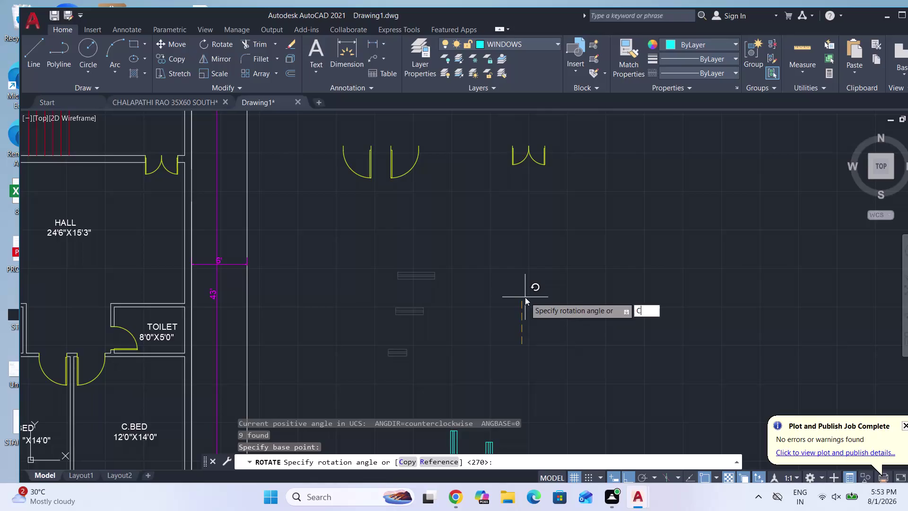
Rotate copies of the cyan window symbols 270° to create vertical versions.
key(Return)
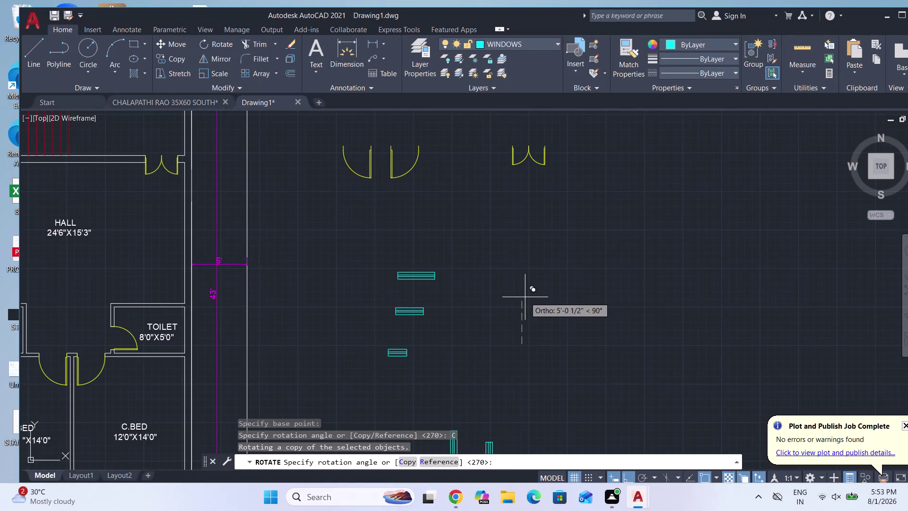
click(525, 297)
scroll(down, 3)
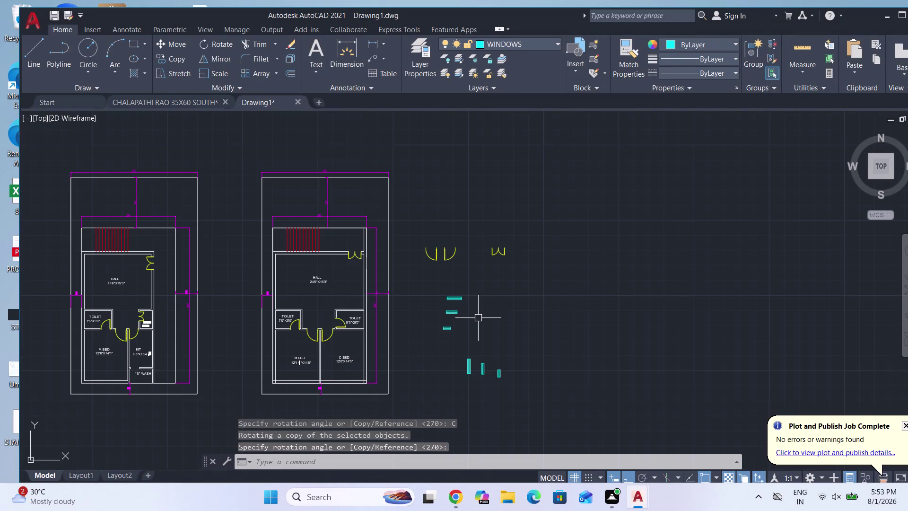
click(513, 400)
click(441, 350)
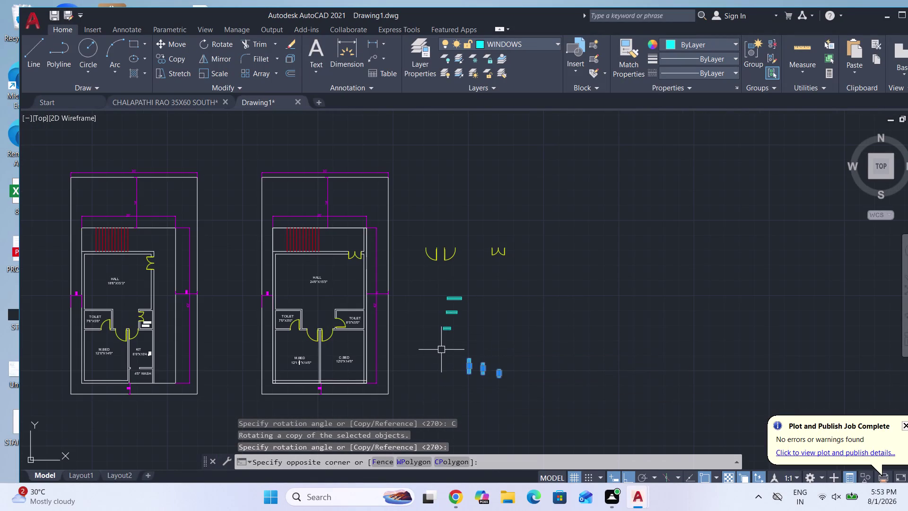
Move the vertical window copies alongside the horizontal originals.
key(m)
key(Return)
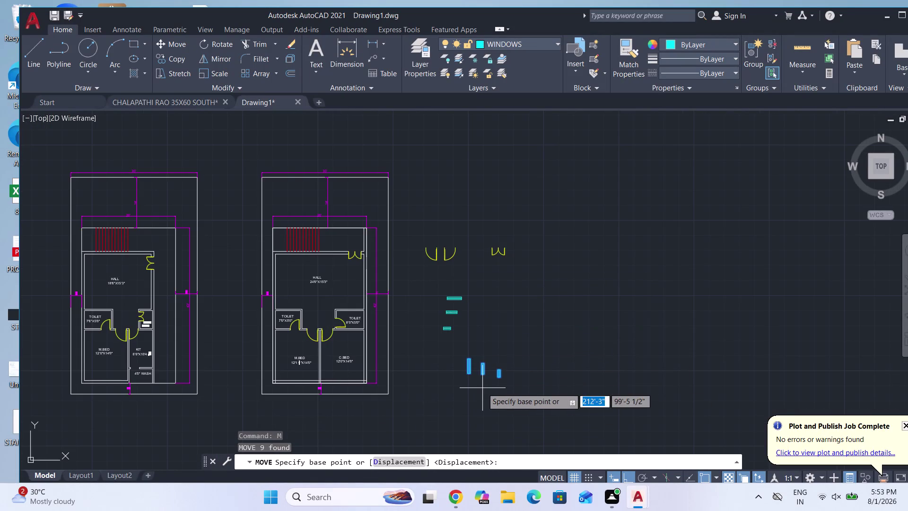
click(481, 388)
click(490, 332)
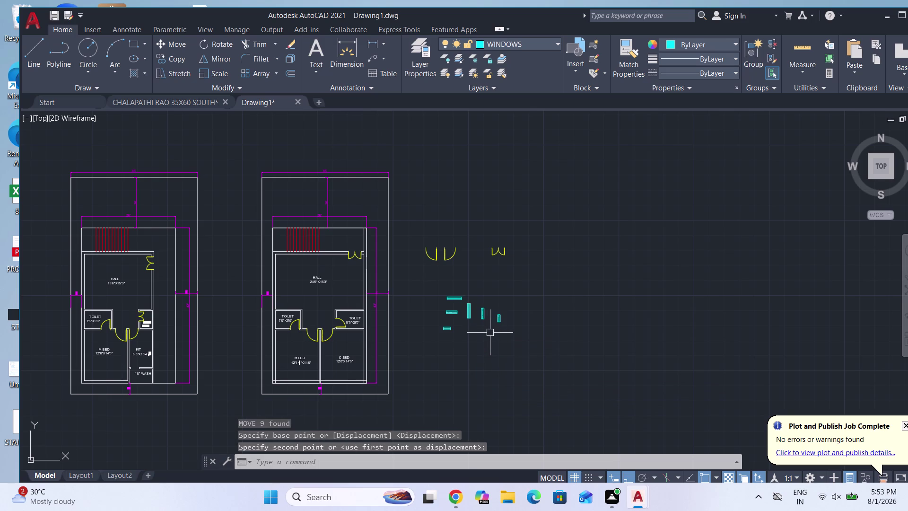
key(Escape)
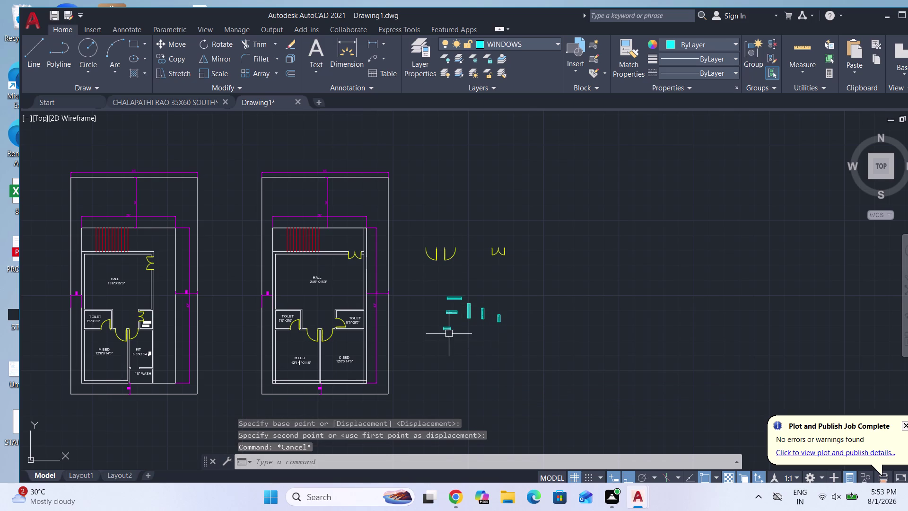
scroll(up, 3)
scroll(up, 3)
scroll(up, 3)
click(492, 341)
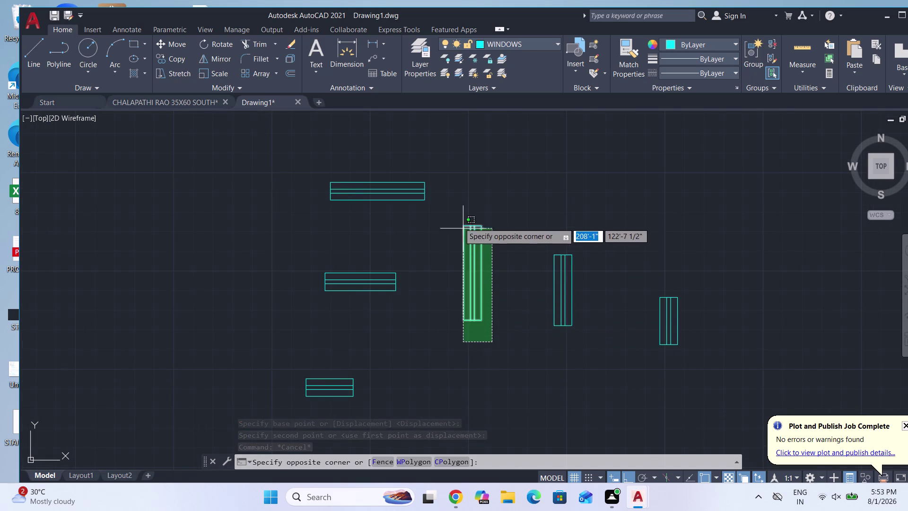
Copy one vertical window symbol with CO onto the hall's right wall endpoint.
click(457, 220)
text(C)
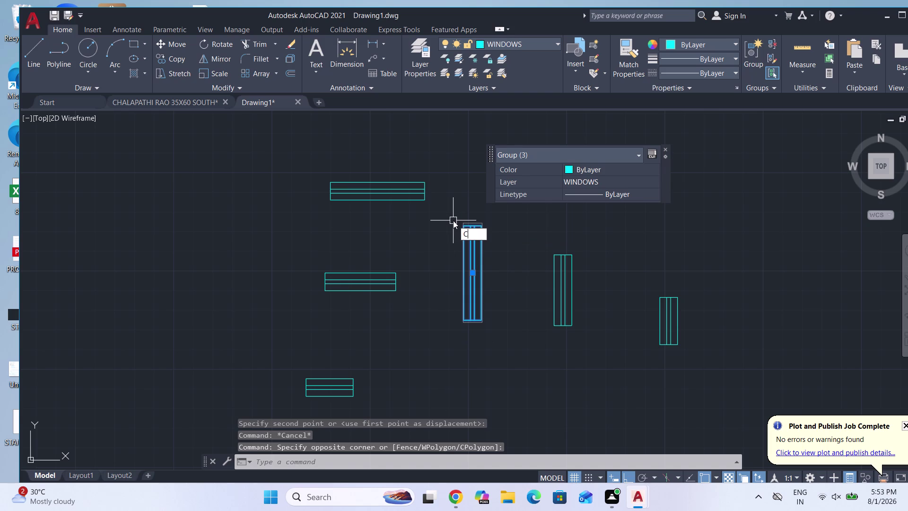
text(O)
key(Return)
scroll(up, 3)
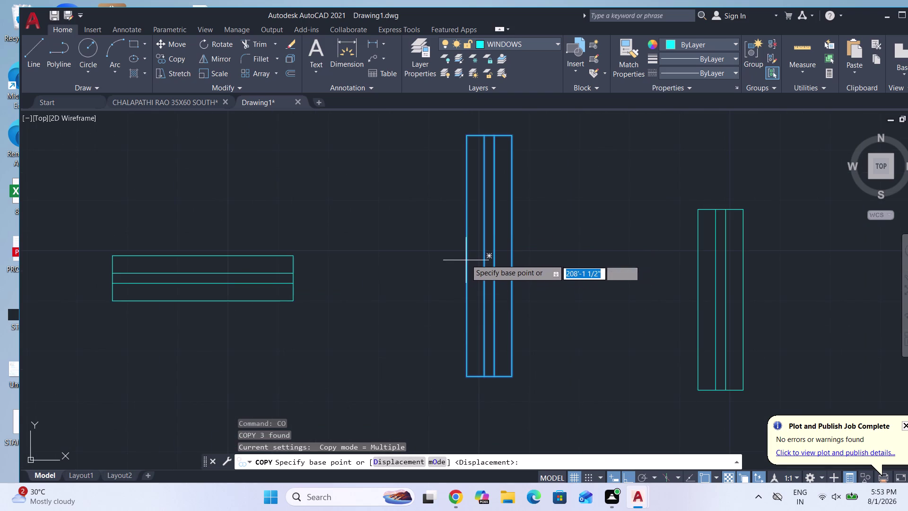
click(467, 255)
scroll(down, 3)
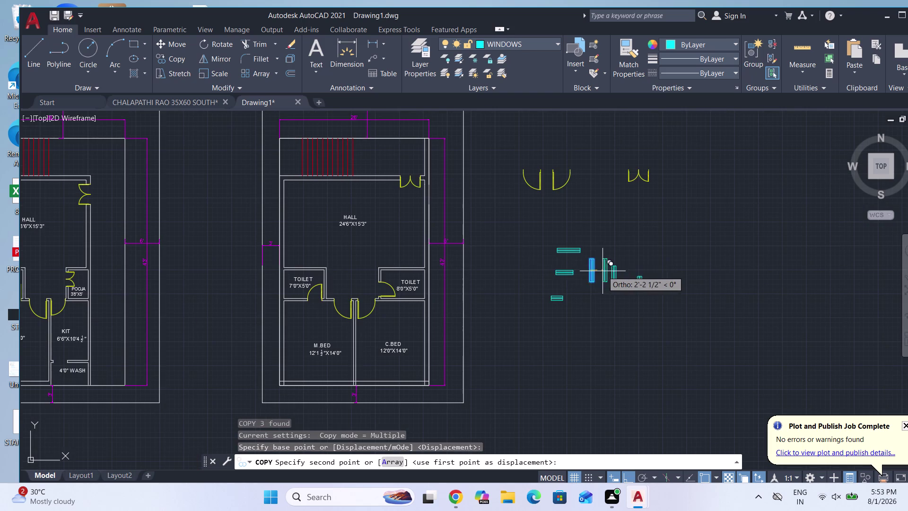
scroll(up, 3)
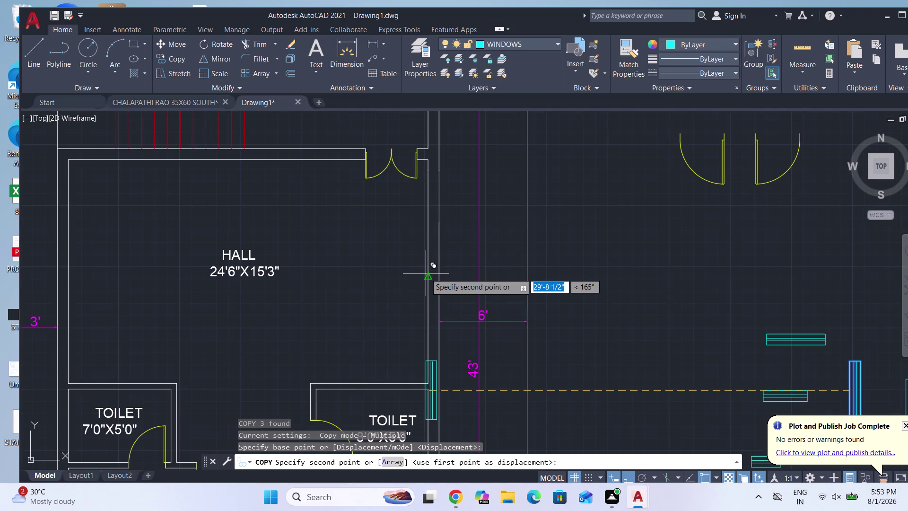
click(426, 273)
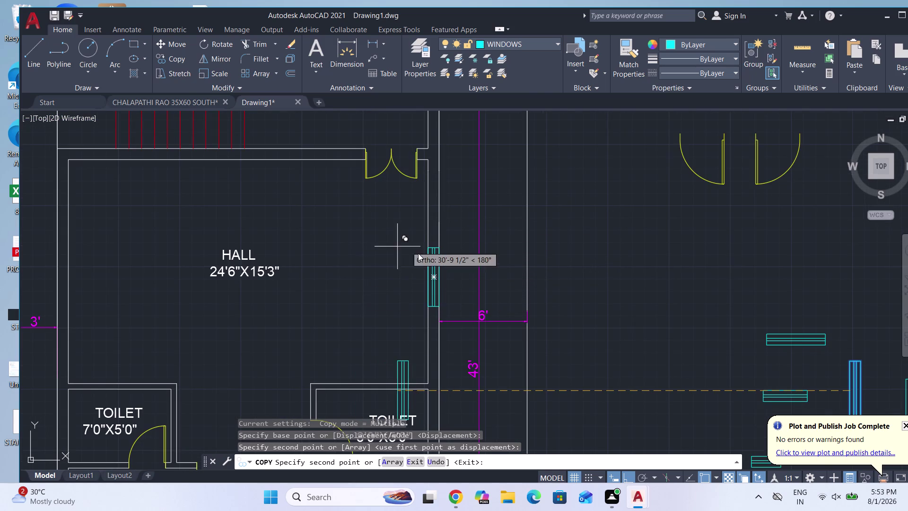
scroll(down, 3)
scroll(down, 3)
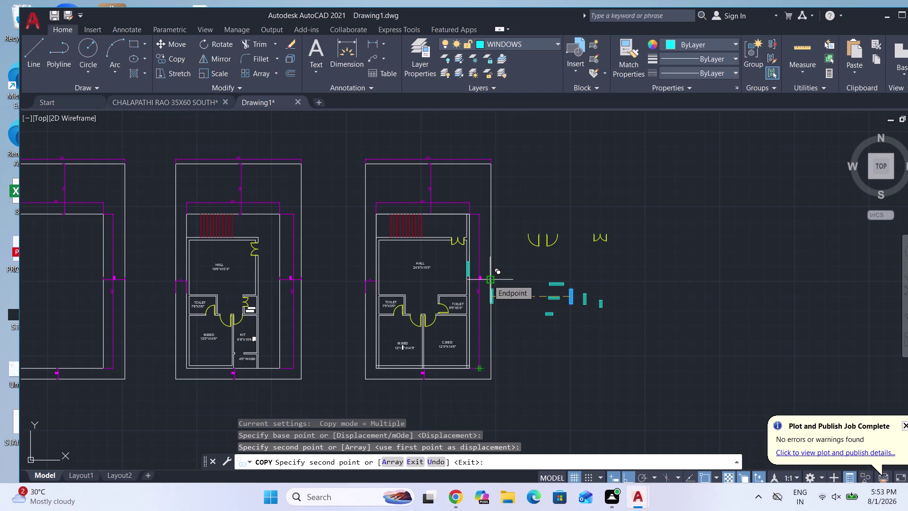
scroll(down, 3)
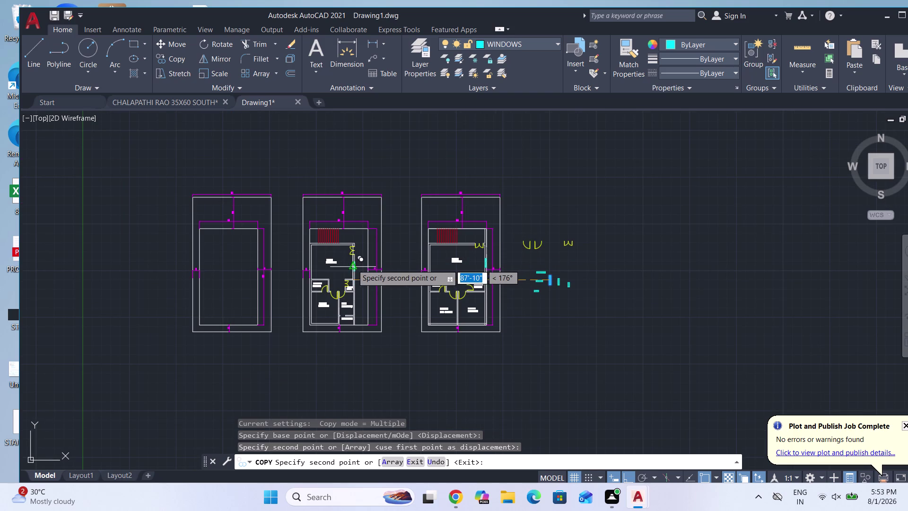
key(Escape)
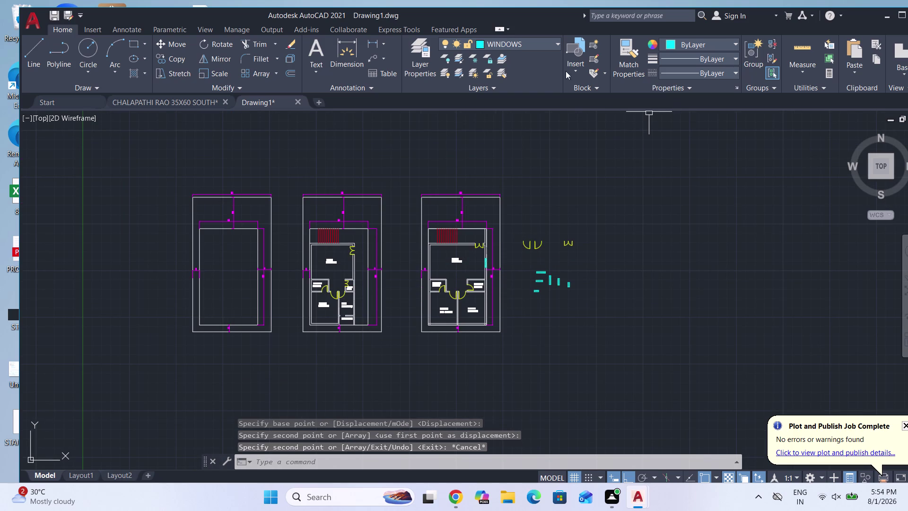
click(426, 60)
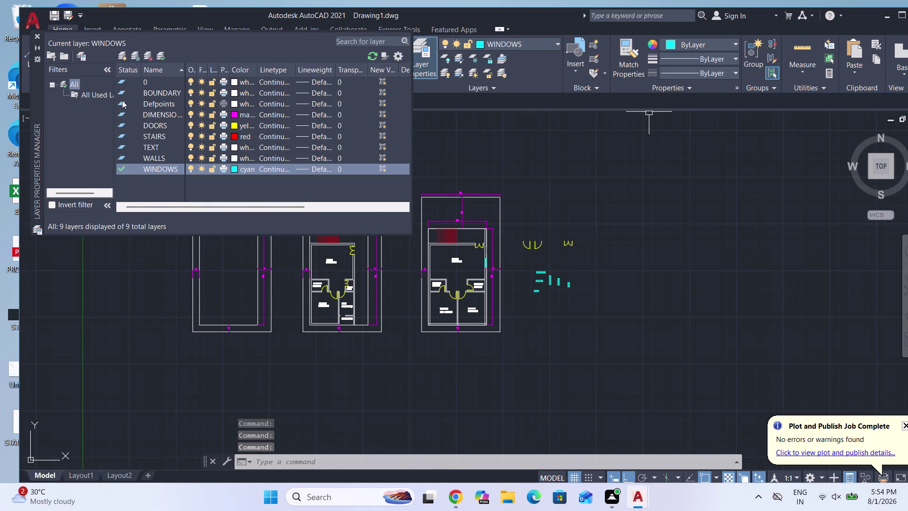
Add a layer named COL, assign it magenta, and dismiss the layer list.
click(120, 58)
text(C)
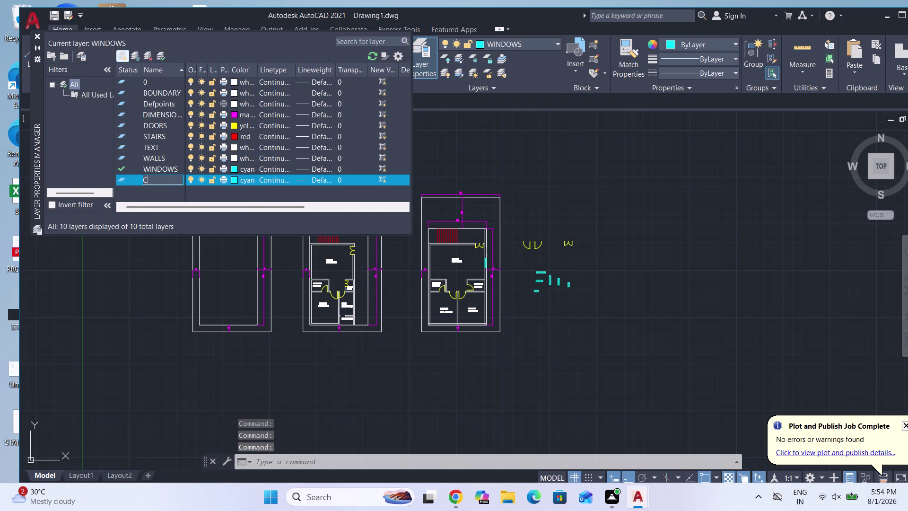
text(OL)
click(234, 182)
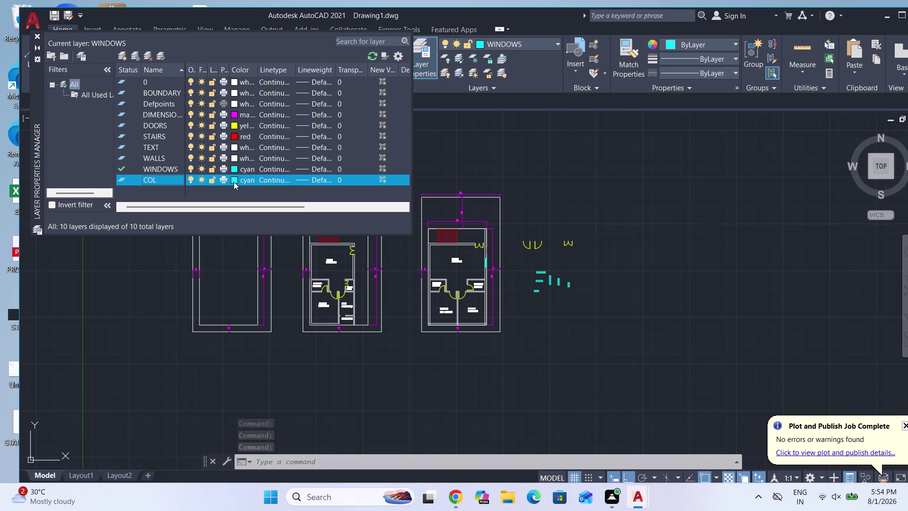
click(233, 181)
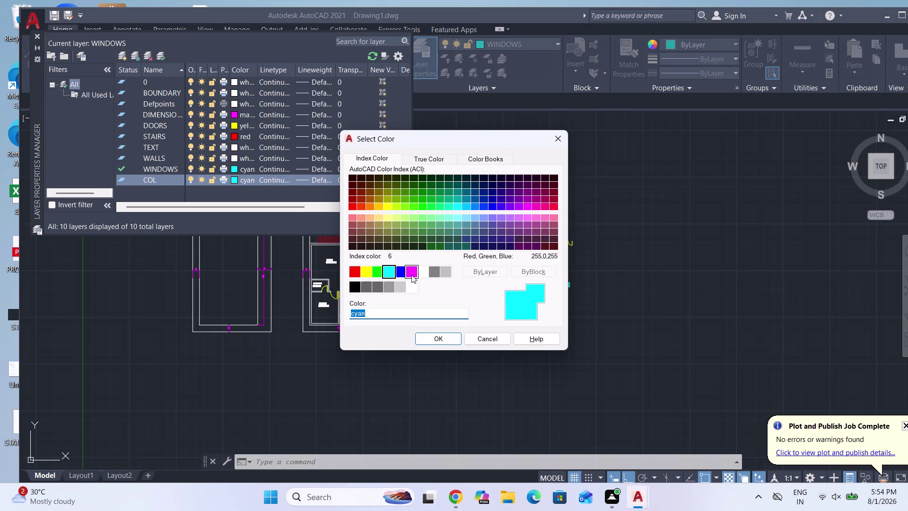
click(412, 275)
click(440, 341)
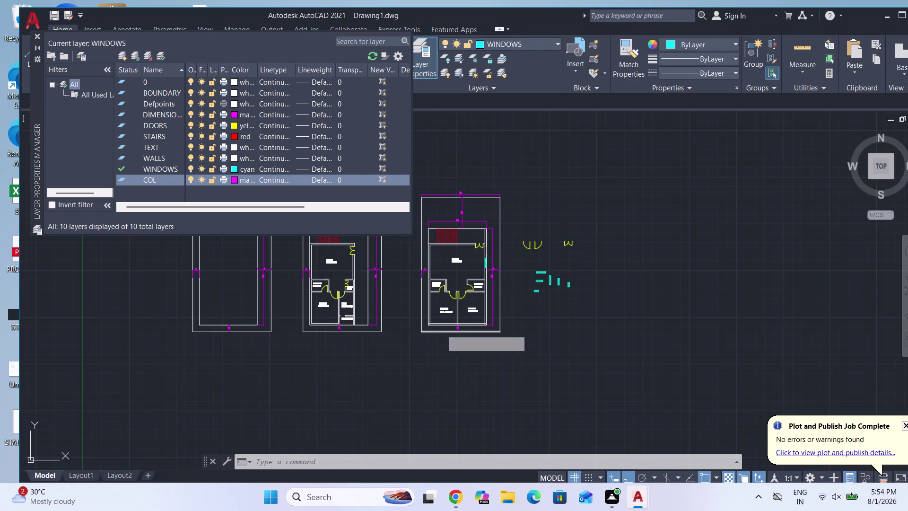
key(Escape)
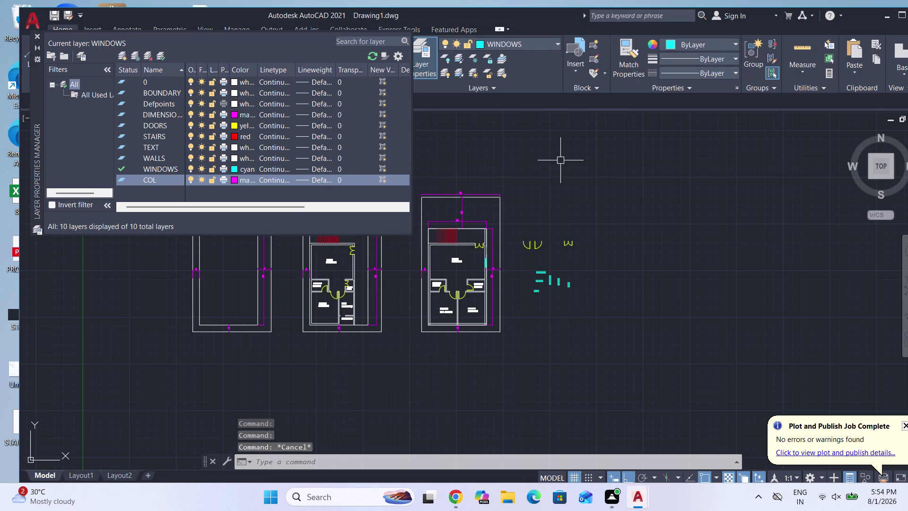
click(550, 161)
key(Escape)
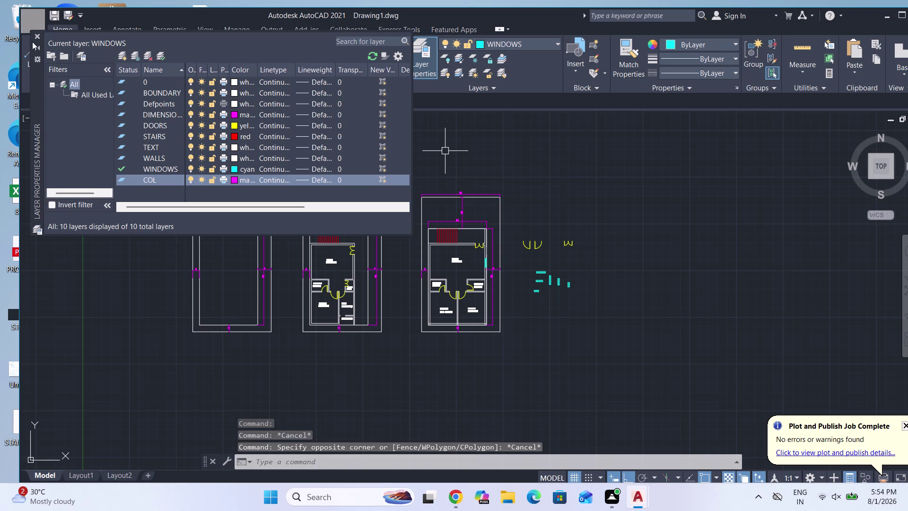
click(36, 38)
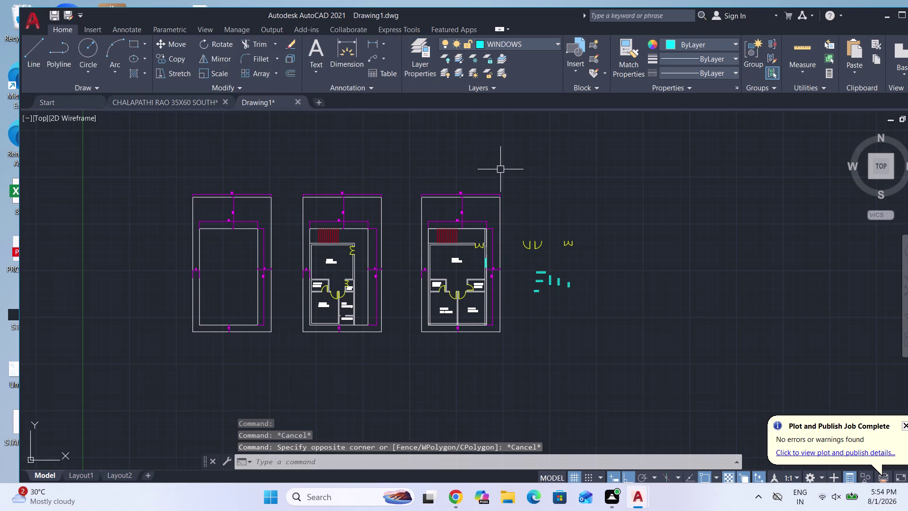
Start a rectangle at its first corner and make COL the current layer.
key(c)
key(Escape)
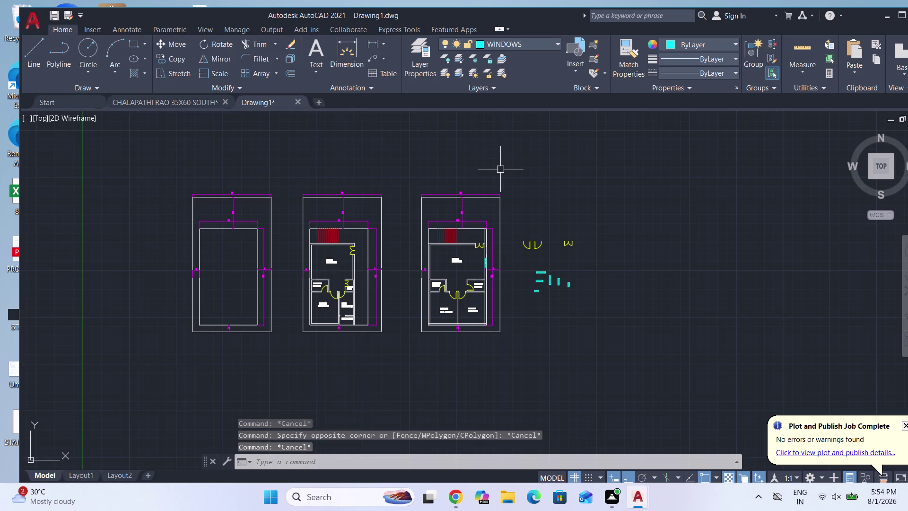
text(REC)
key(Return)
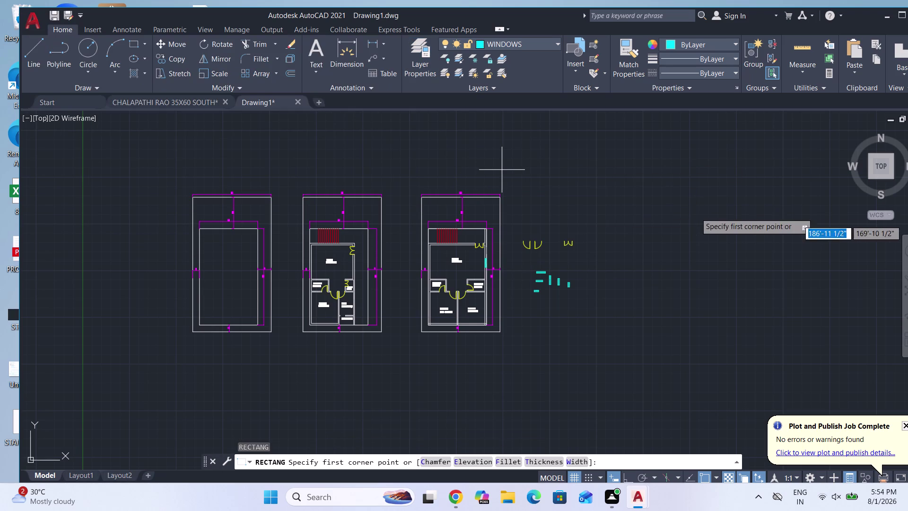
scroll(up, 3)
scroll(up, 3)
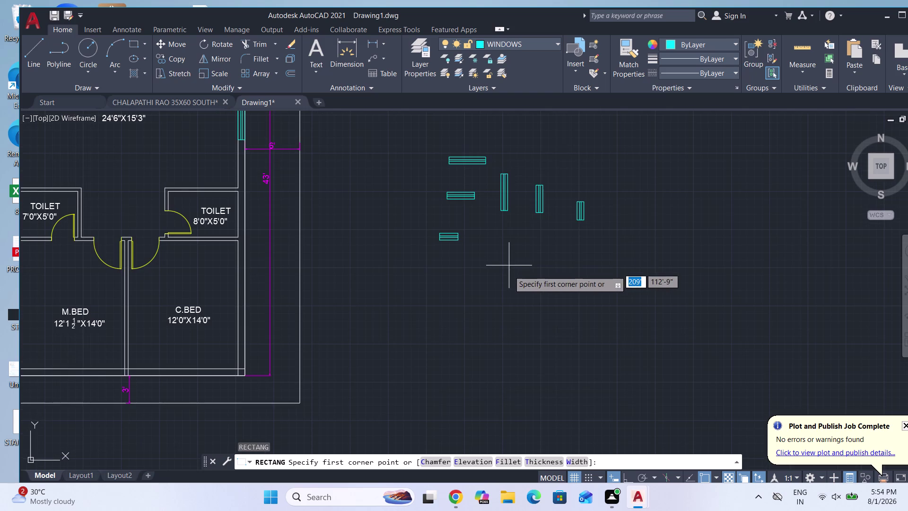
click(508, 270)
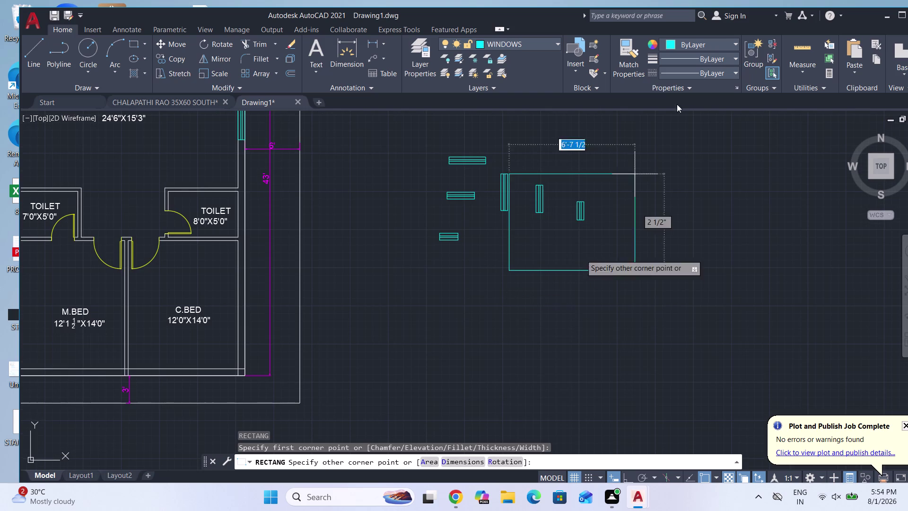
click(515, 45)
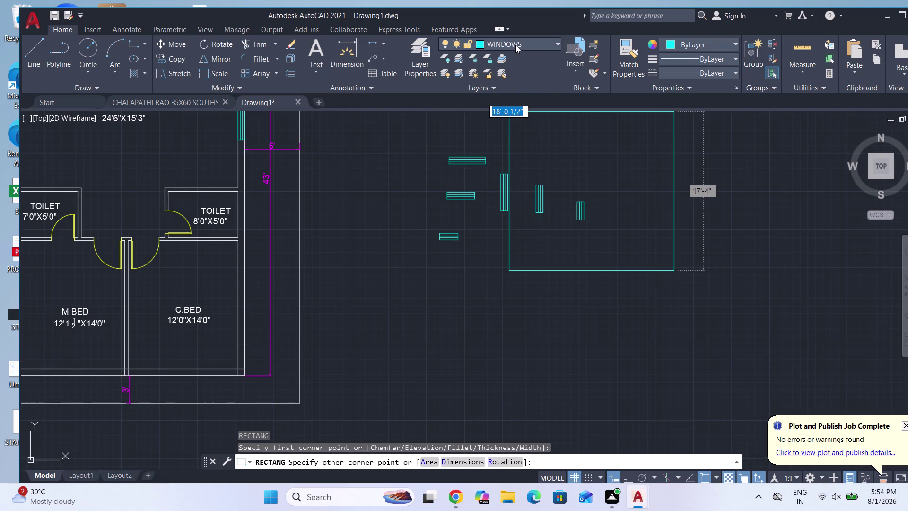
click(498, 88)
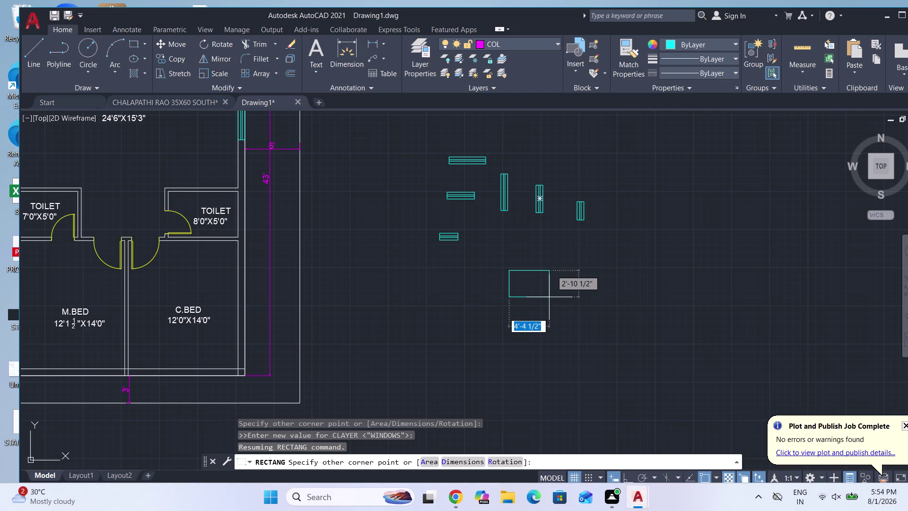
Give the rectangle 18" length and 9" width and place it.
key(d)
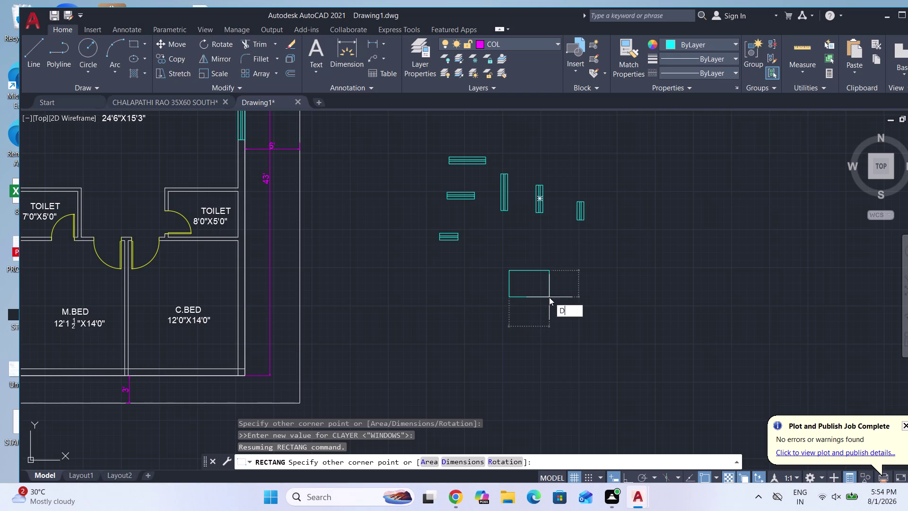
key(Return)
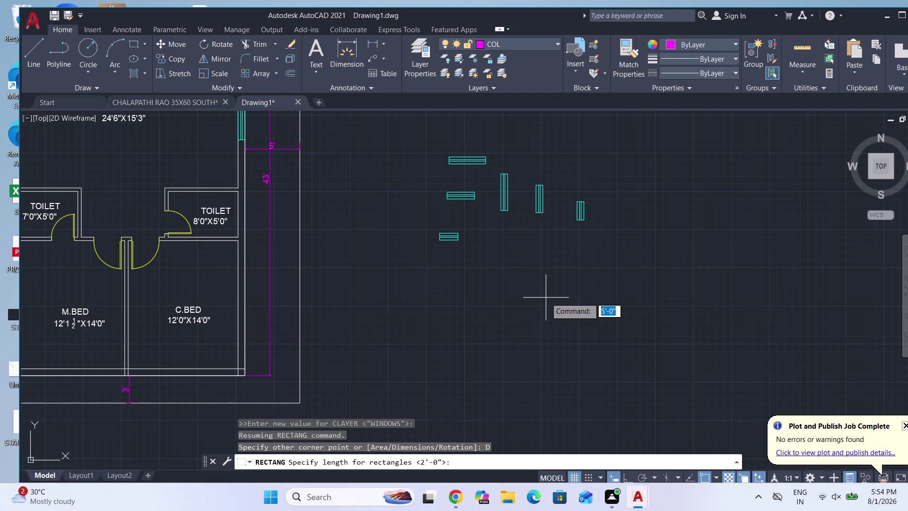
text(18)
text(")
key(Return)
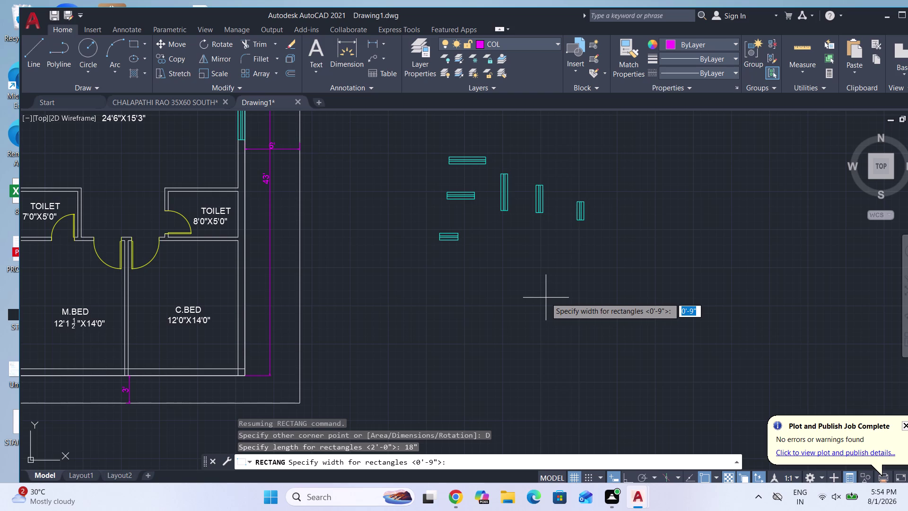
key(9)
key(shift+quotedbl)
key(Return)
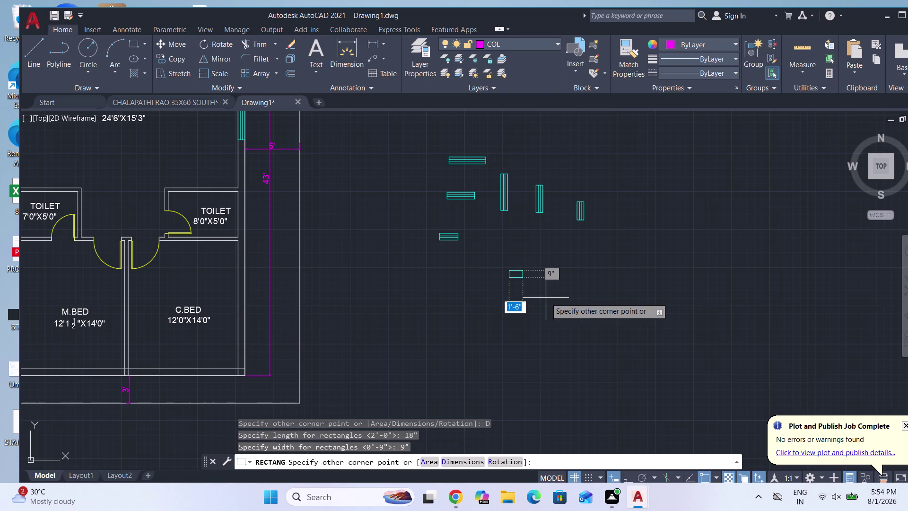
click(550, 309)
Put the new rectangle on the magenta COL layer.
scroll(up, 3)
click(597, 329)
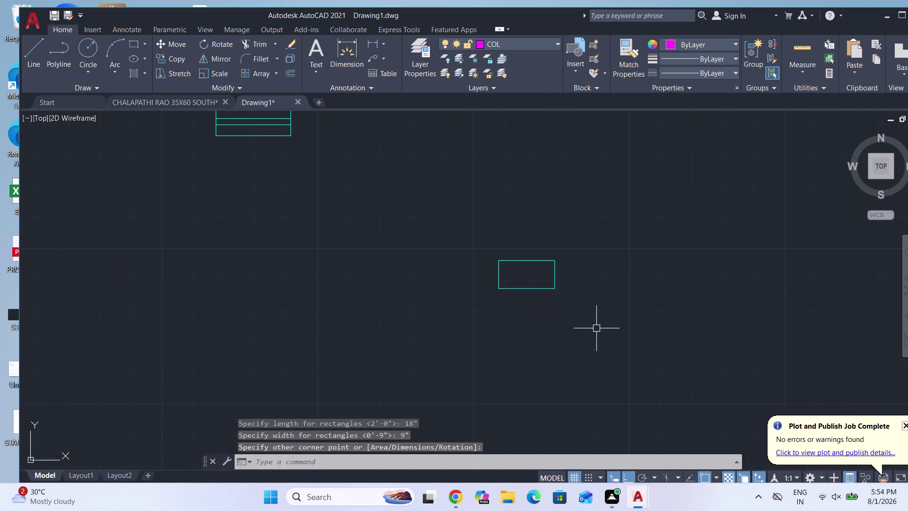
click(474, 246)
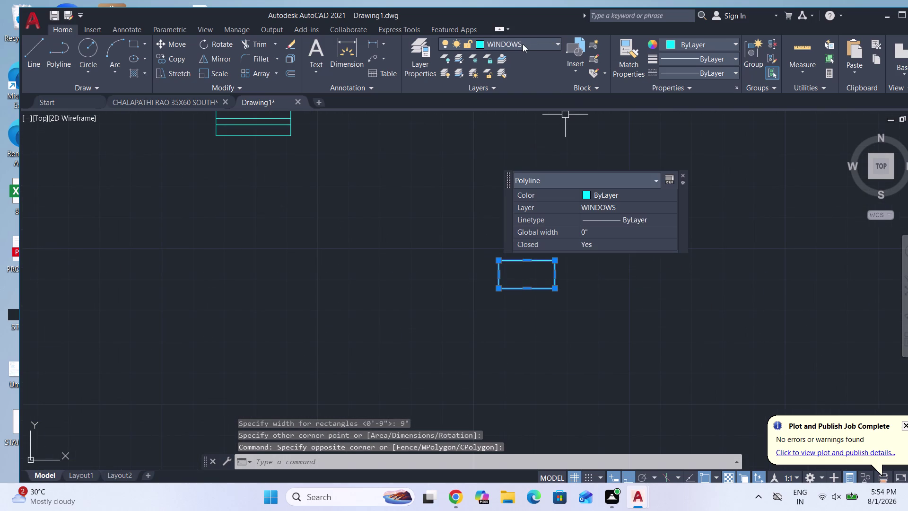
click(523, 44)
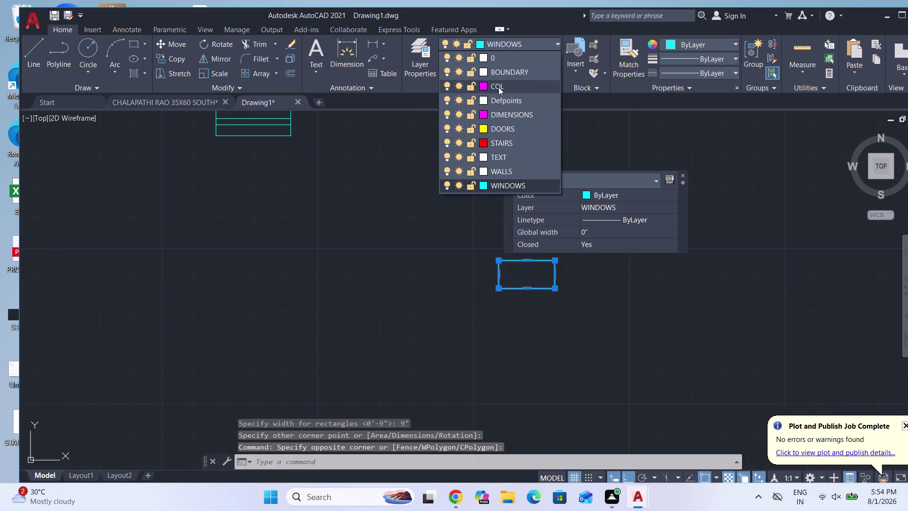
click(498, 87)
key(Escape)
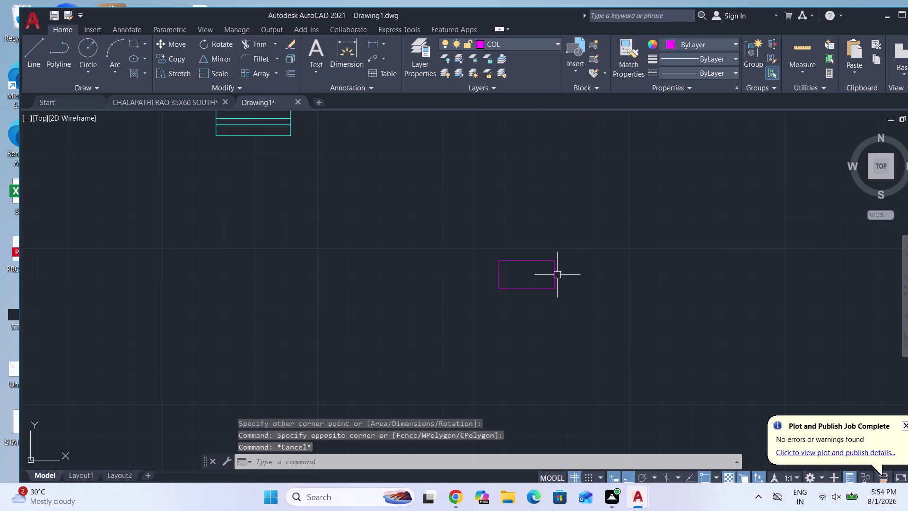
Offset the column rectangle 1" inward.
key(o)
key(Return)
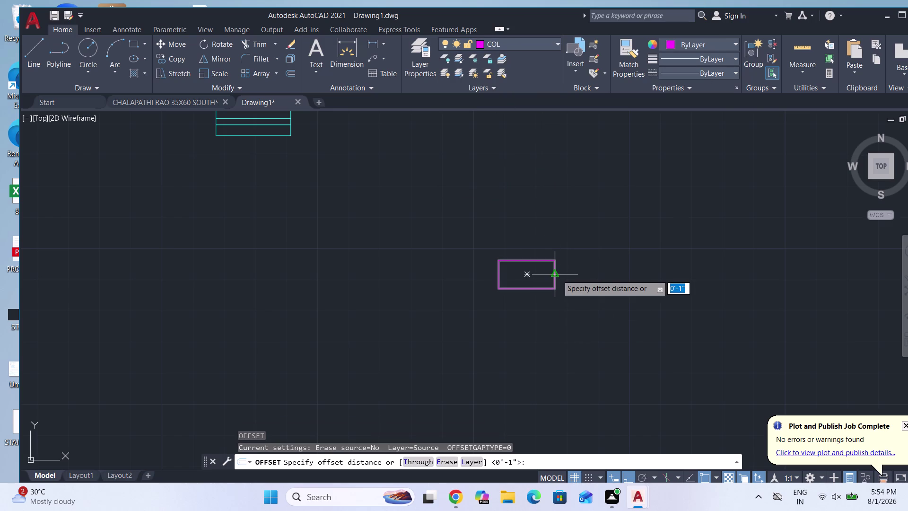
text(1")
key(Return)
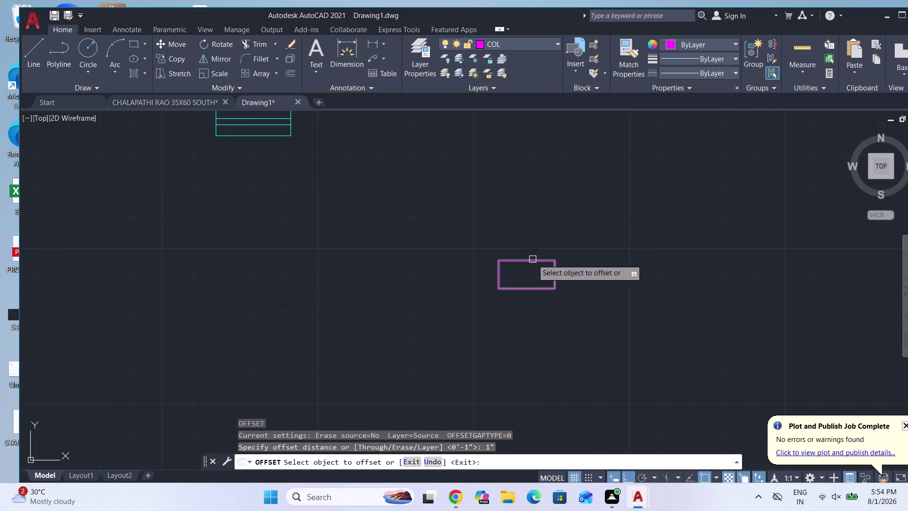
click(532, 260)
click(535, 272)
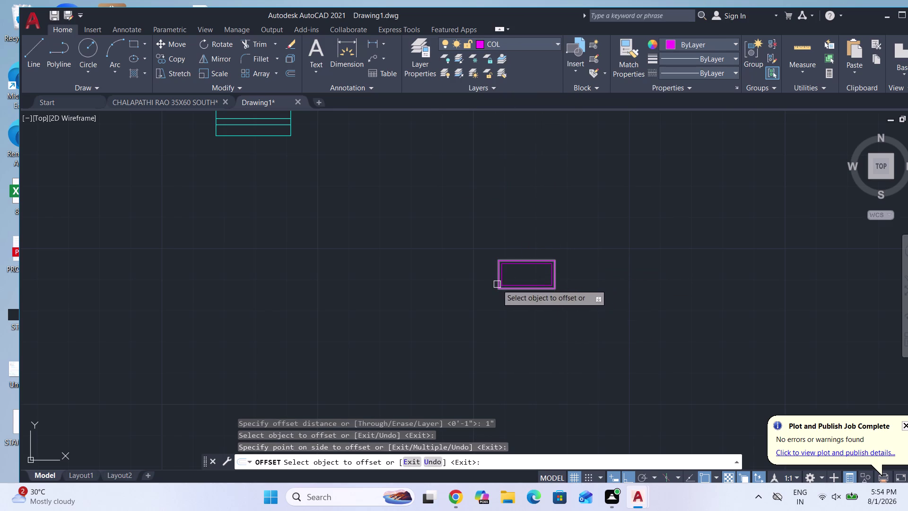
key(Escape)
key(h)
key(Return)
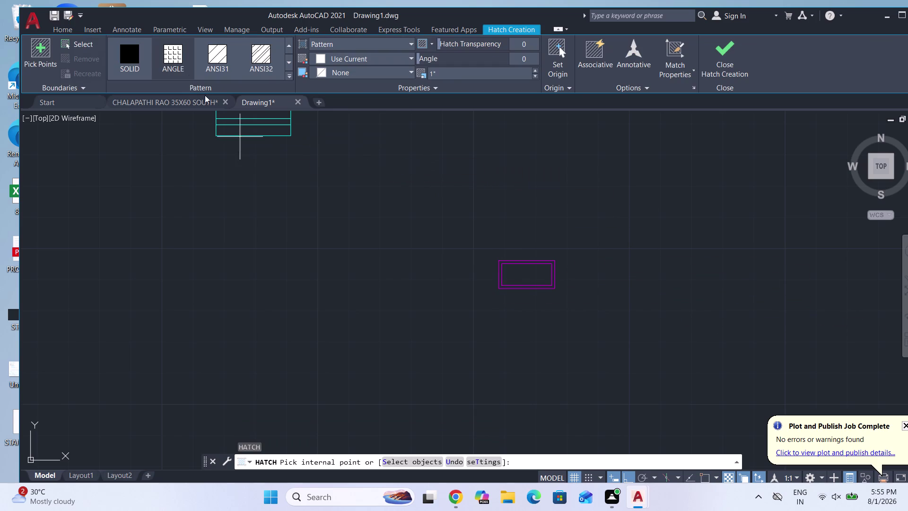
Fill the inner rectangle with a SOLID magenta hatch.
click(136, 61)
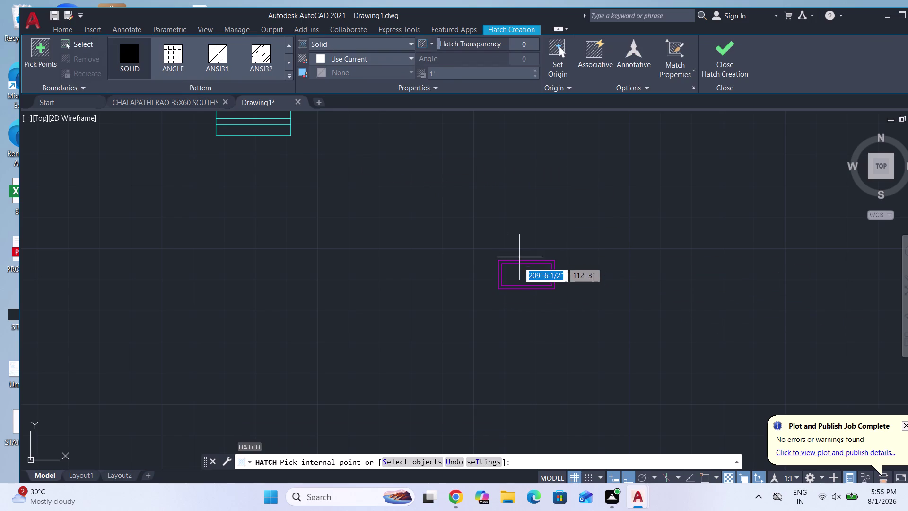
click(523, 274)
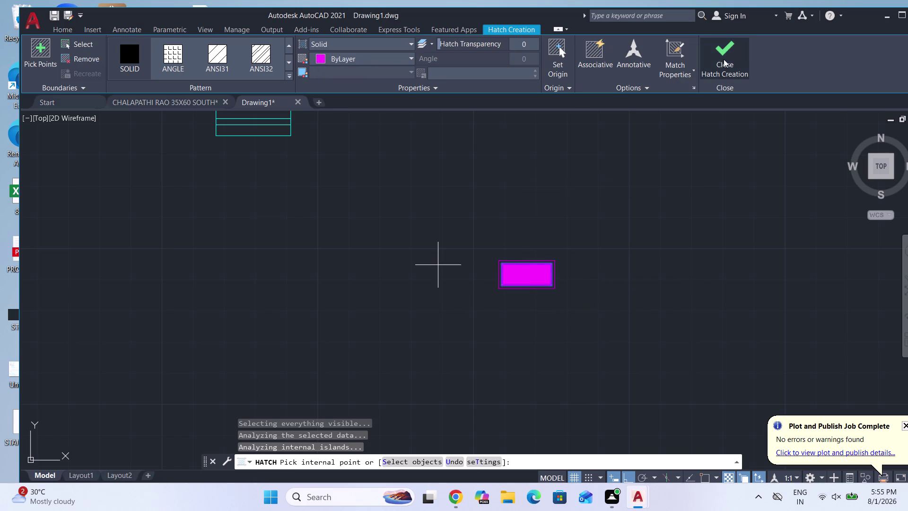
click(724, 61)
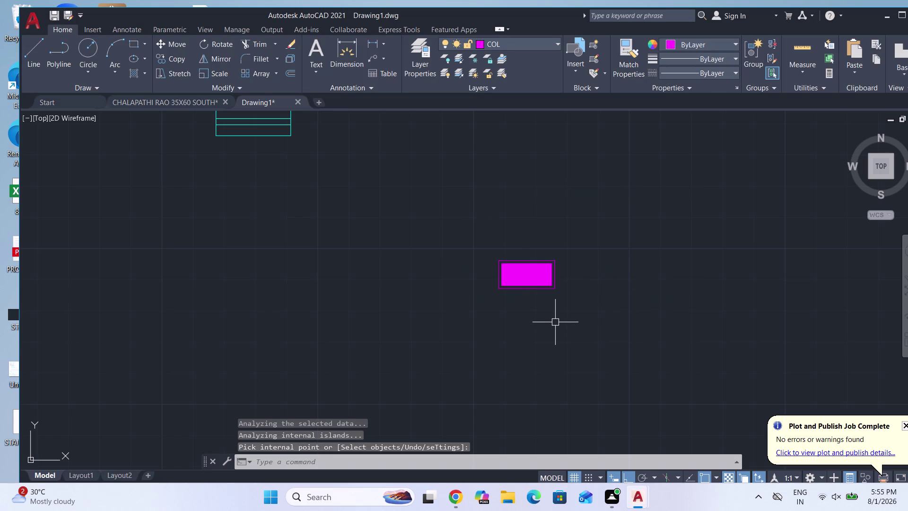
key(Escape)
Group both rectangles and the fill into one column object.
click(580, 331)
click(480, 246)
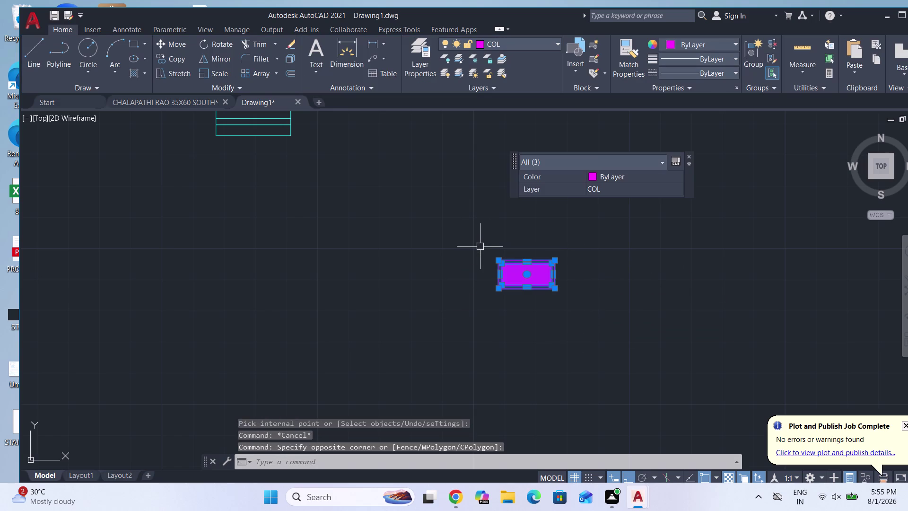
key(g)
key(Return)
key(Escape)
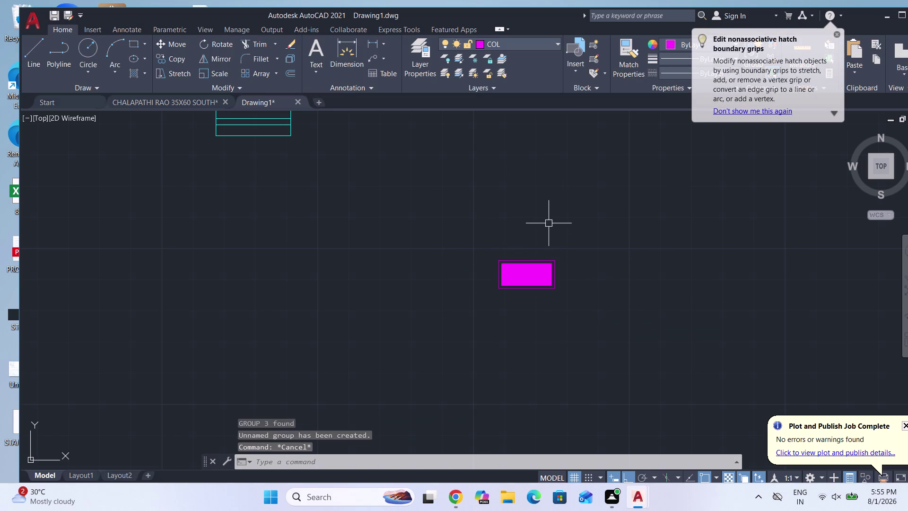
scroll(down, 3)
Rotate a copy of the grouped column 90° to vertical.
click(540, 278)
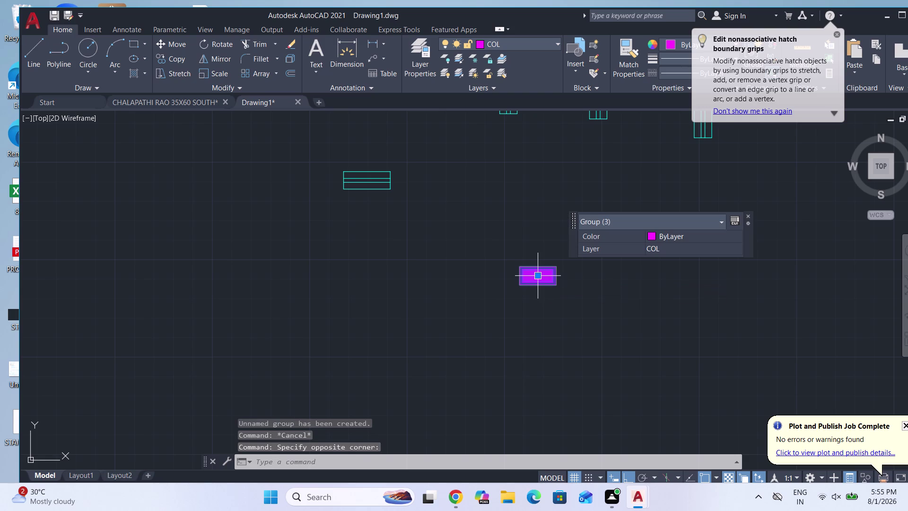
key(r)
key(o)
key(Return)
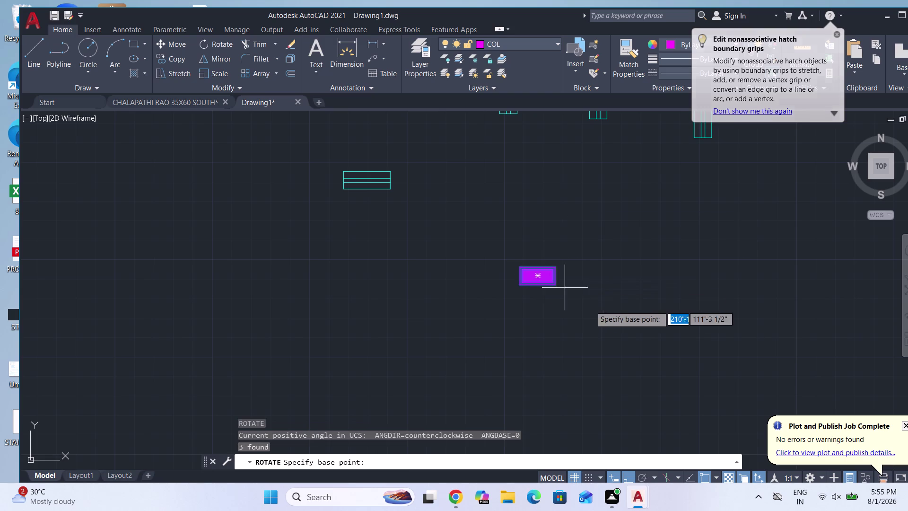
click(604, 316)
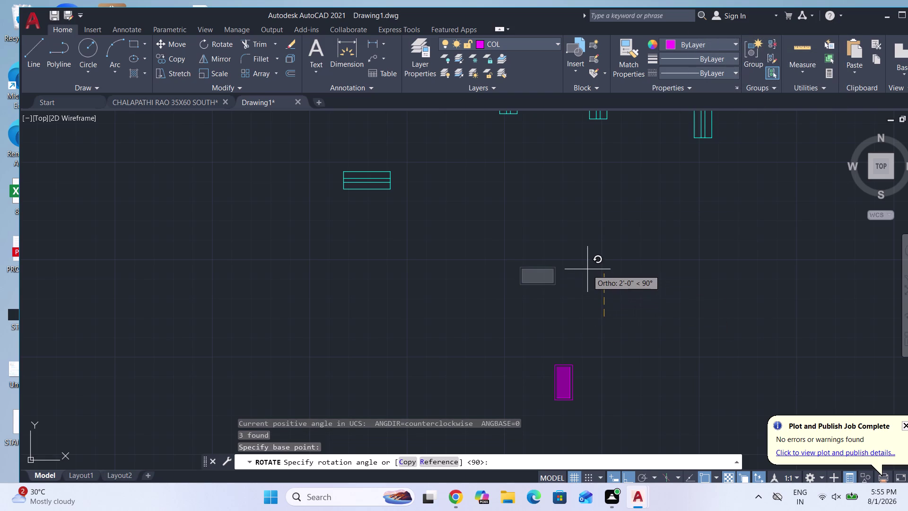
key(c)
key(Return)
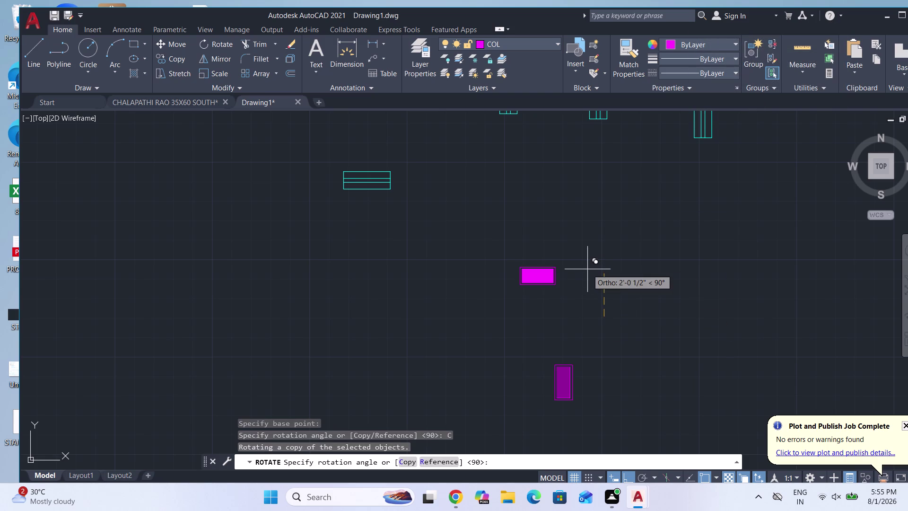
click(587, 269)
Move the vertical column copy beside the horizontal column.
click(581, 412)
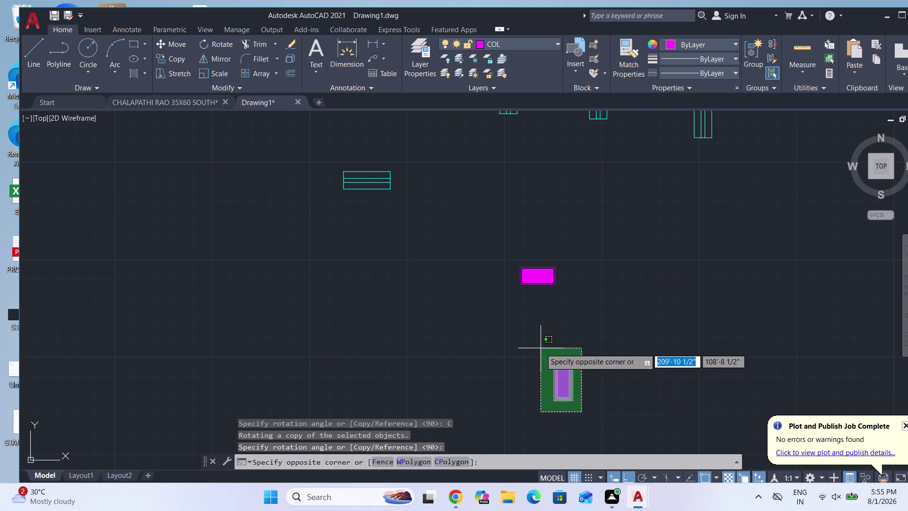
click(541, 348)
key(m)
key(Return)
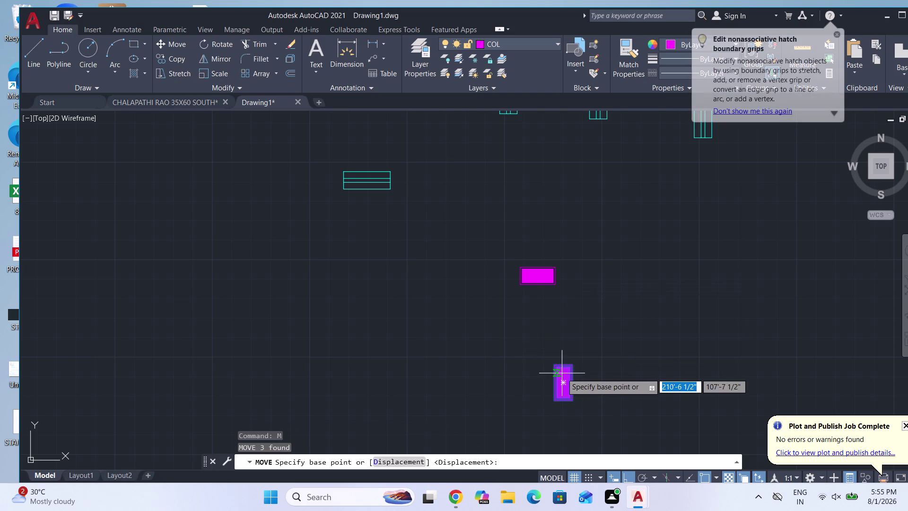
click(561, 375)
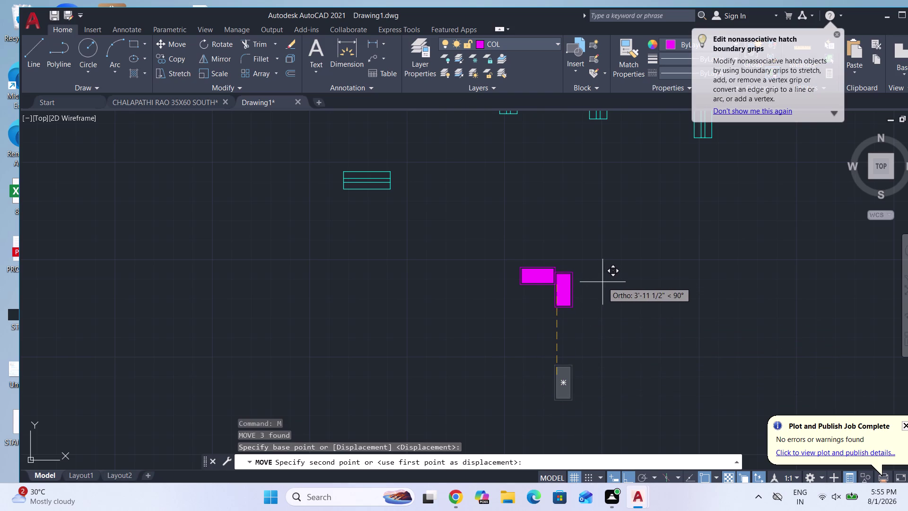
click(625, 474)
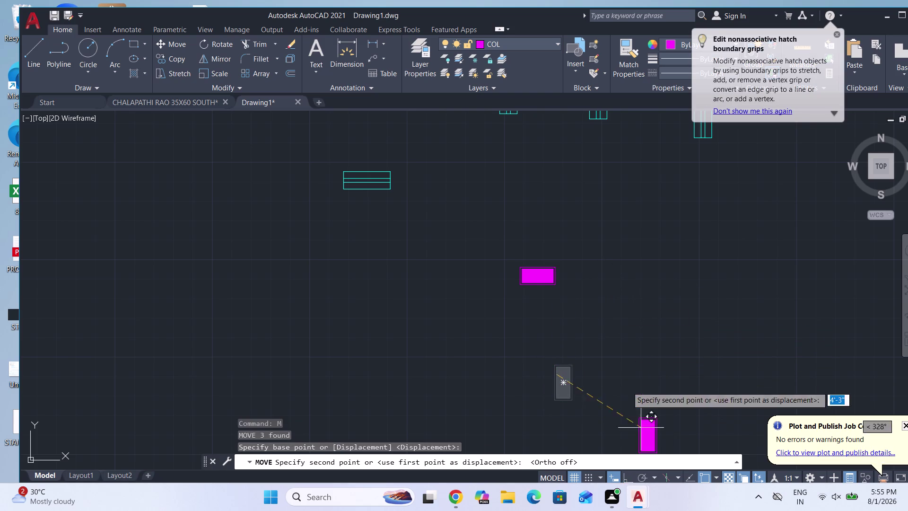
click(582, 264)
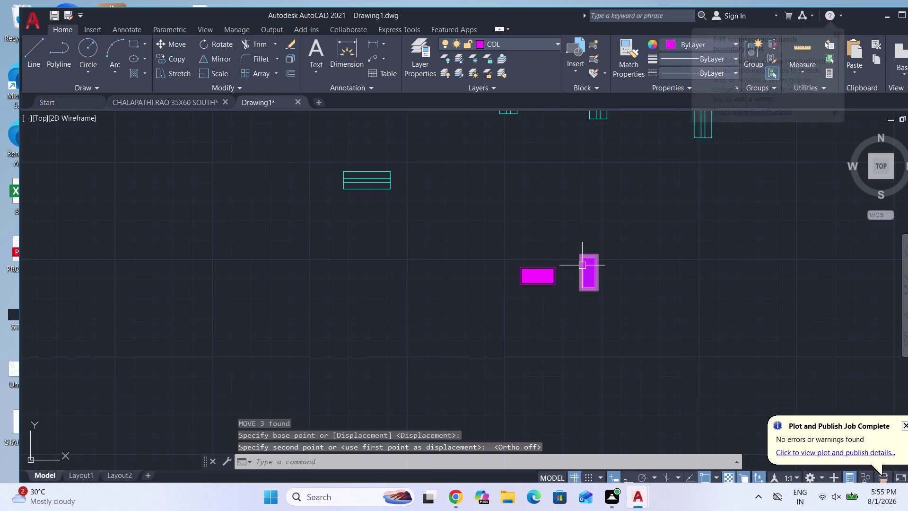
key(Escape)
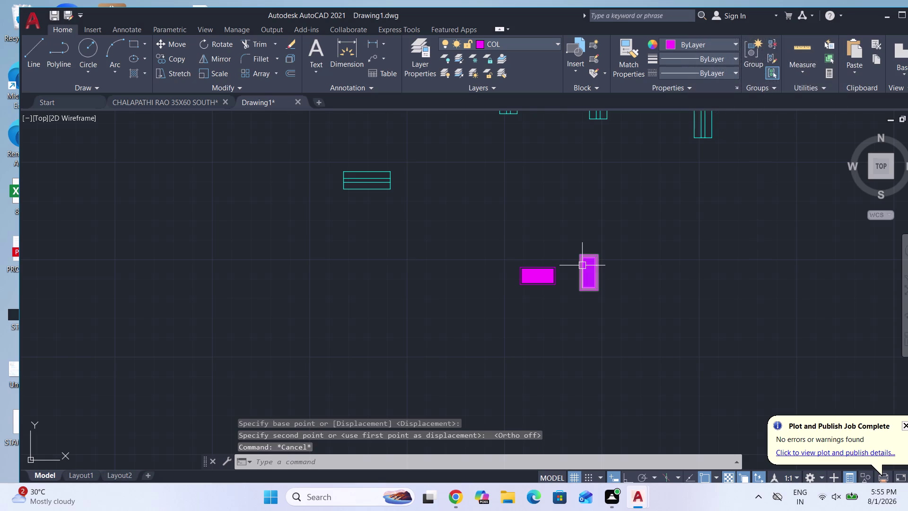
key(Escape)
key(Escape)
scroll(down, 3)
scroll(down, 3)
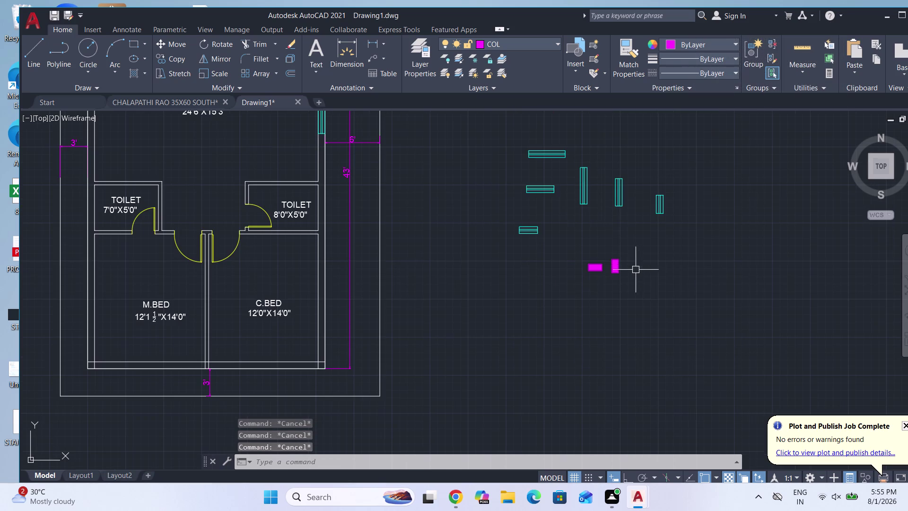
scroll(down, 3)
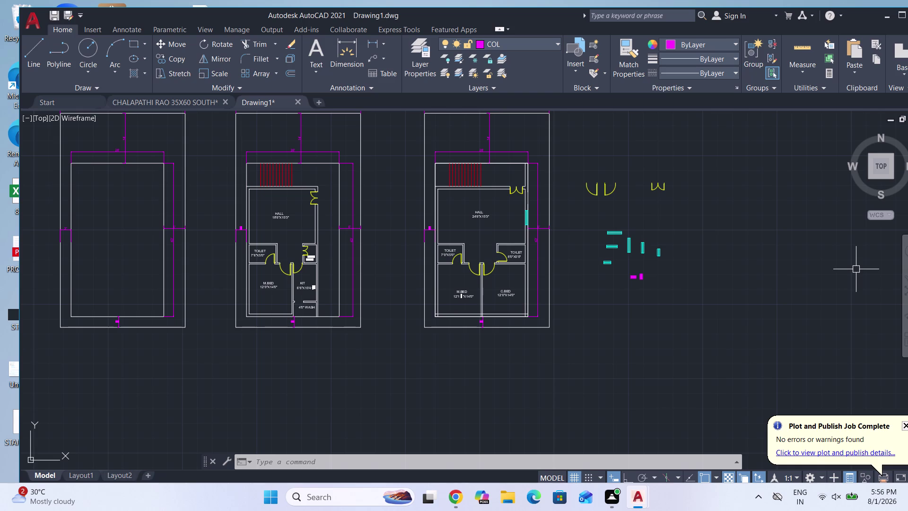
scroll(up, 3)
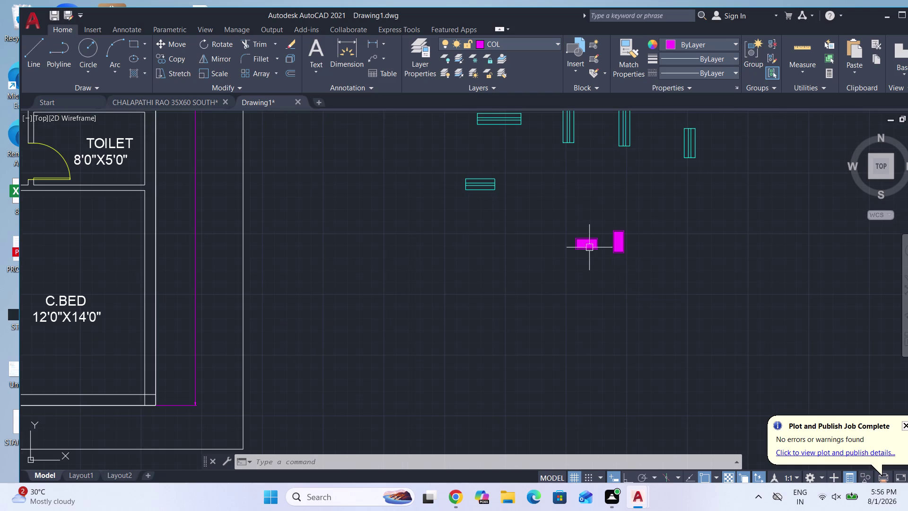
click(591, 248)
Copy the column from its corner base point onto the hall wall corner.
text(CO)
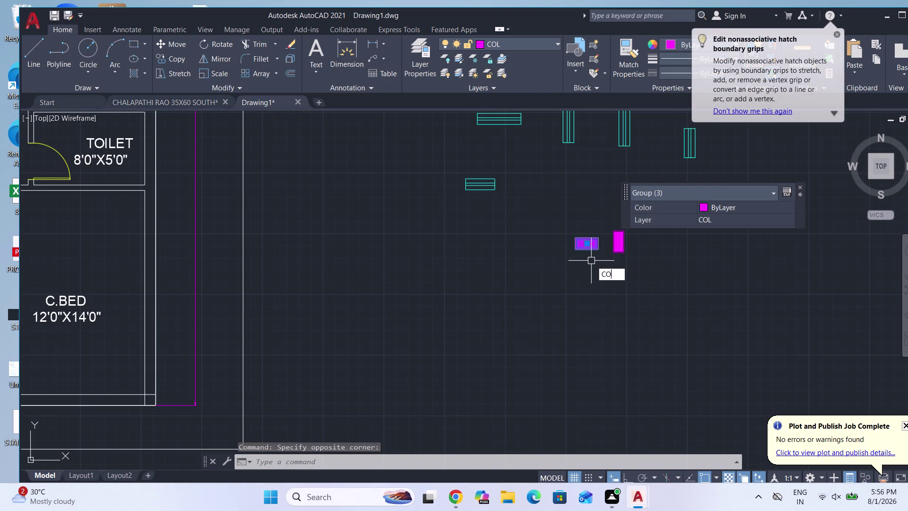
key(Return)
scroll(up, 3)
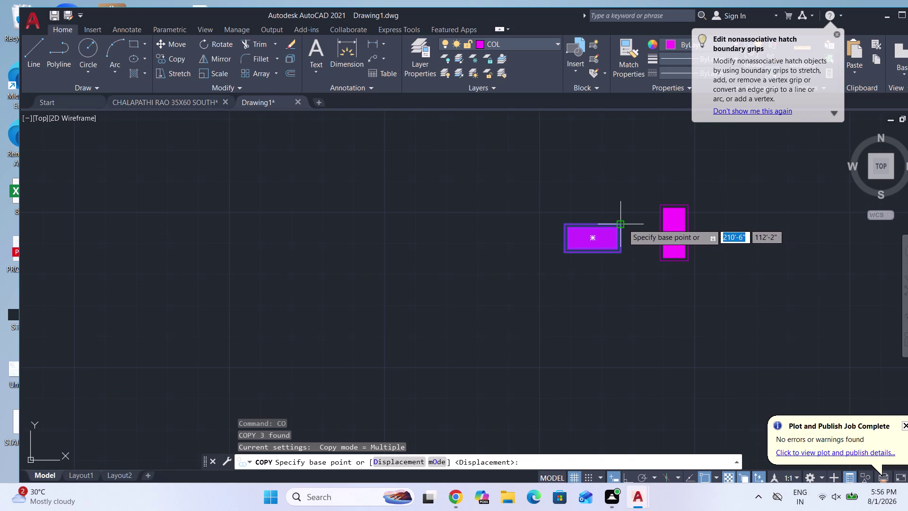
click(621, 224)
scroll(down, 3)
scroll(down, 3)
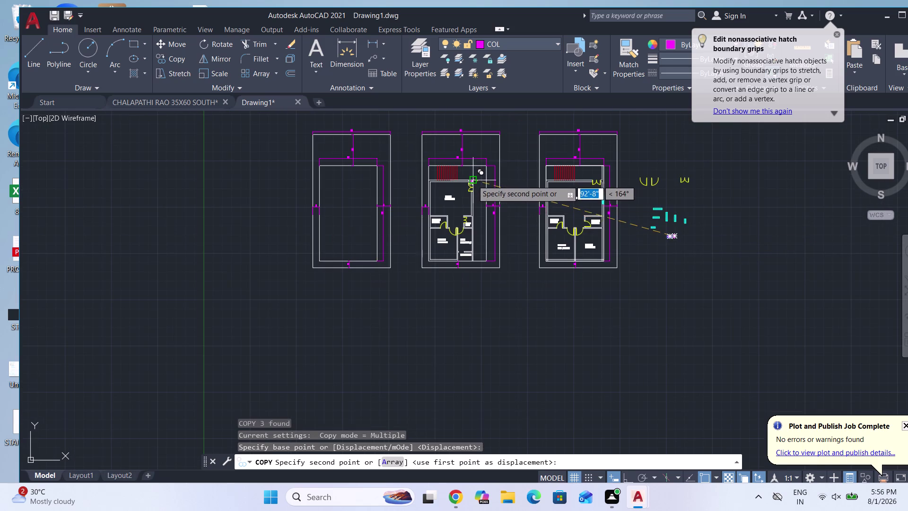
scroll(up, 3)
scroll(down, 3)
scroll(up, 3)
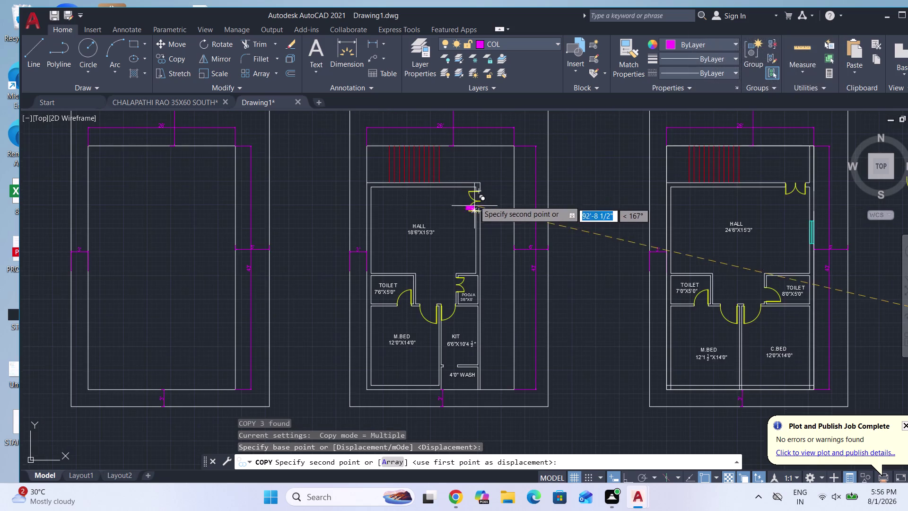
scroll(up, 3)
scroll(up, 3)
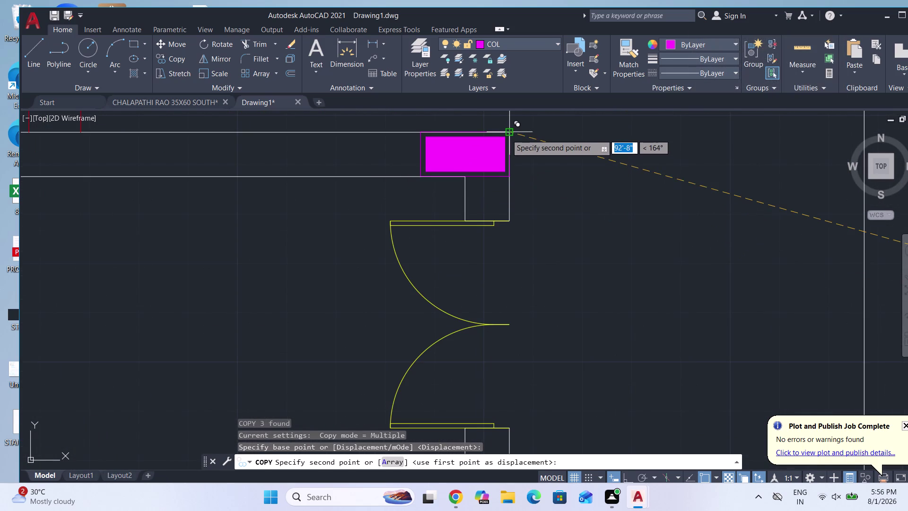
click(506, 134)
Place another column copy at the POOJA room corner.
scroll(down, 3)
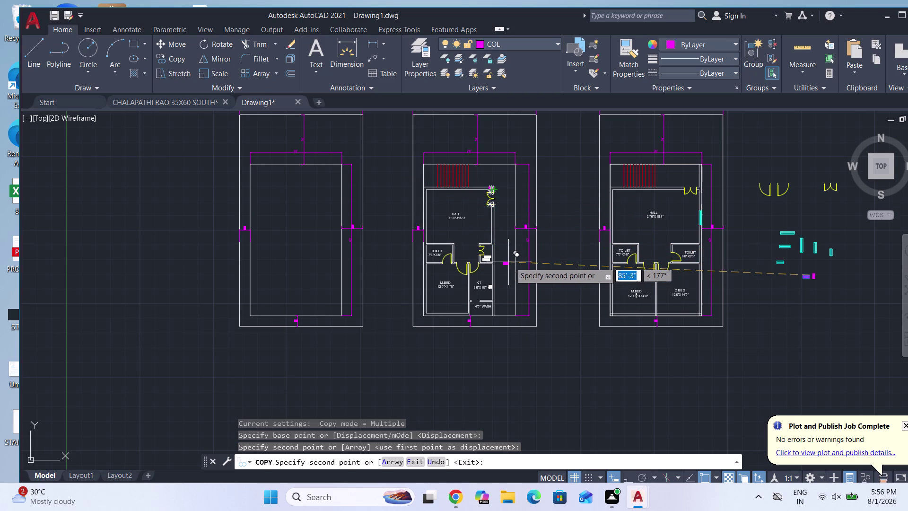
scroll(up, 3)
scroll(up, 3)
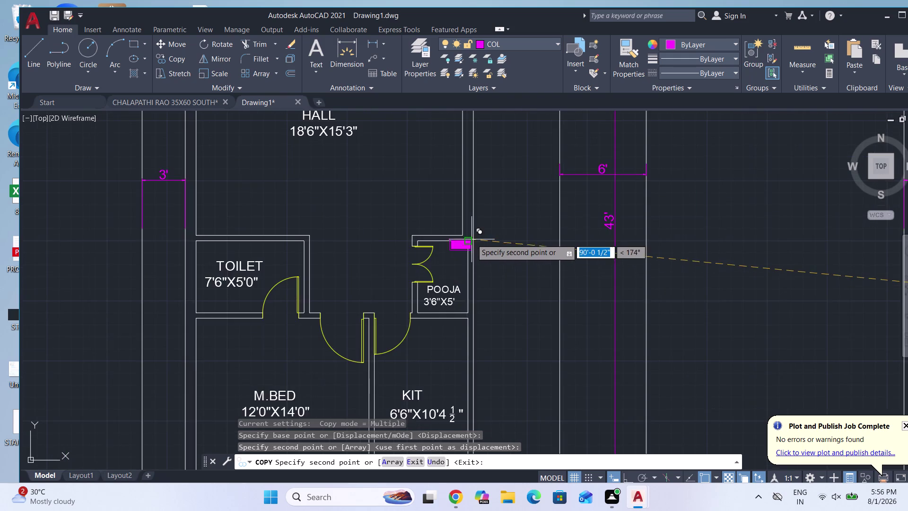
scroll(up, 3)
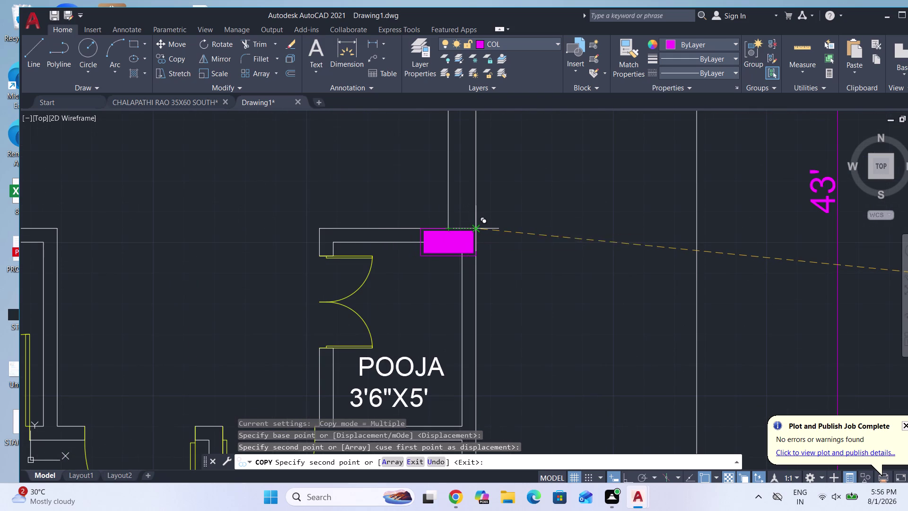
click(475, 227)
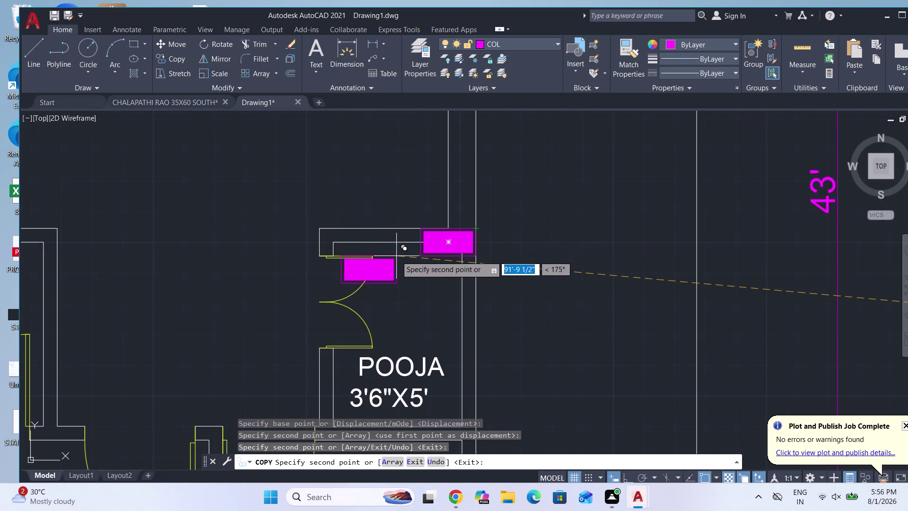
scroll(down, 3)
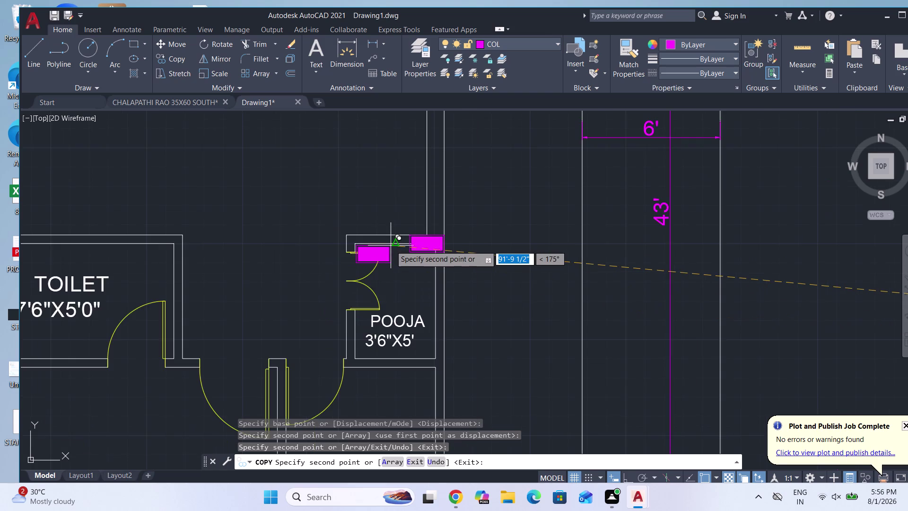
scroll(down, 3)
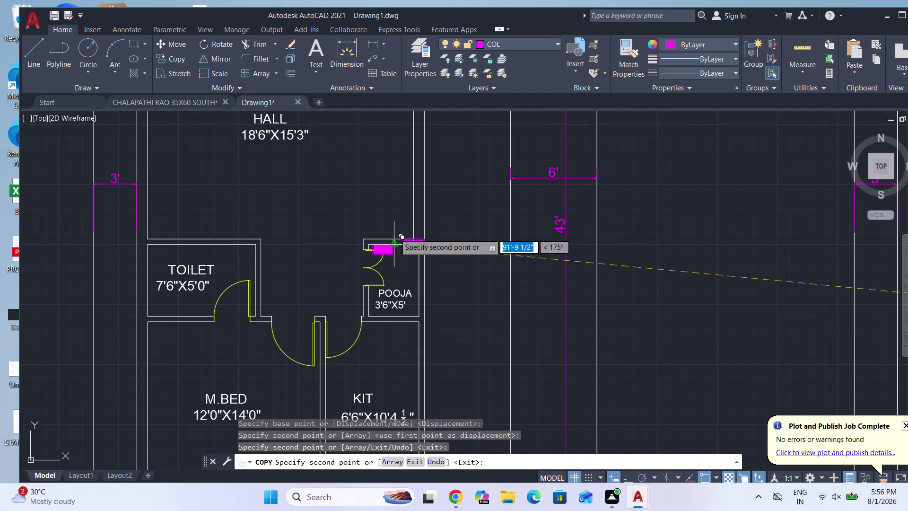
scroll(down, 3)
scroll(up, 3)
scroll(up, 3)
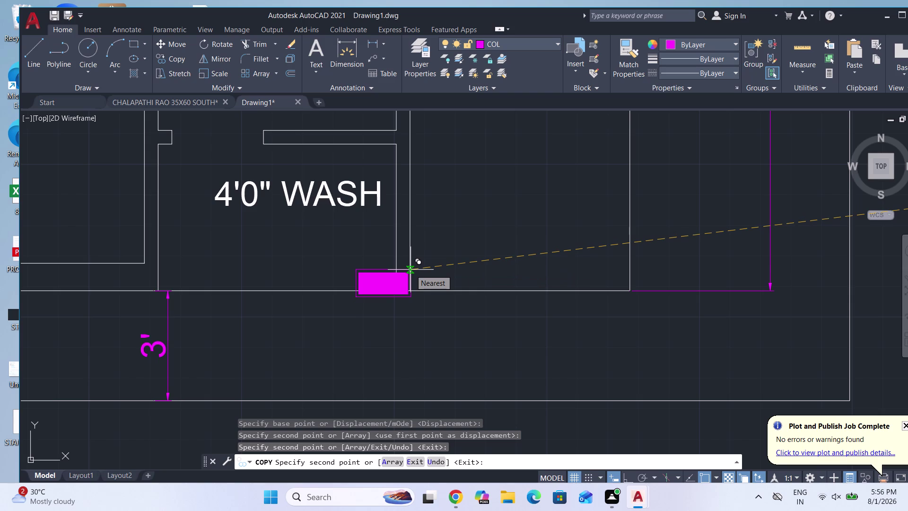
Place a column 9" from the WASH wall corner using TK tracking.
text(TK)
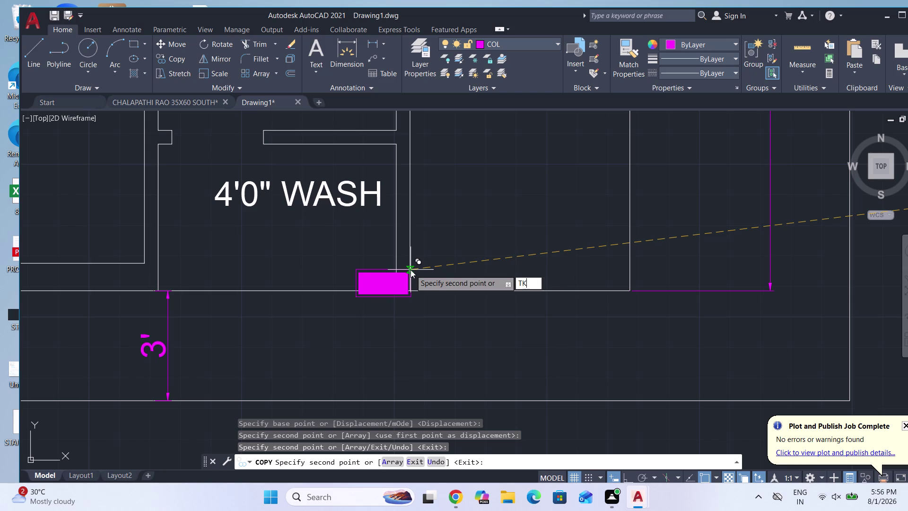
key(Return)
scroll(up, 3)
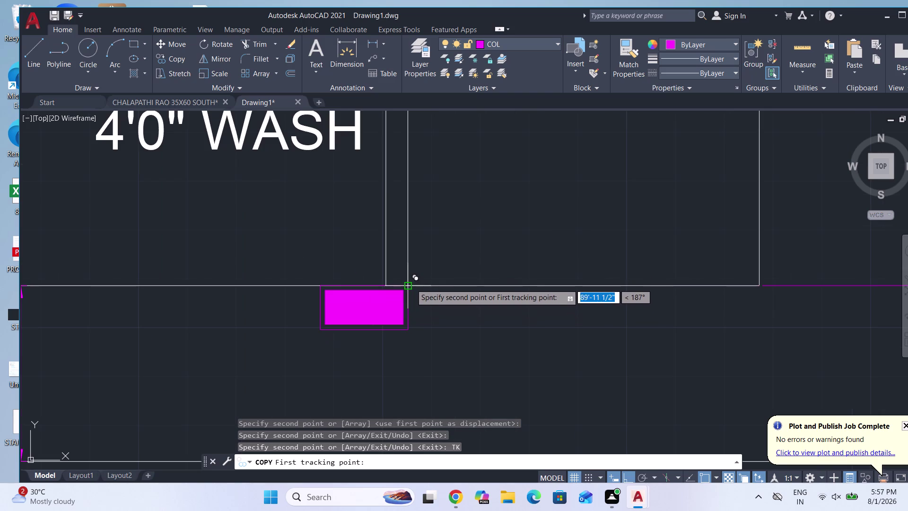
click(410, 283)
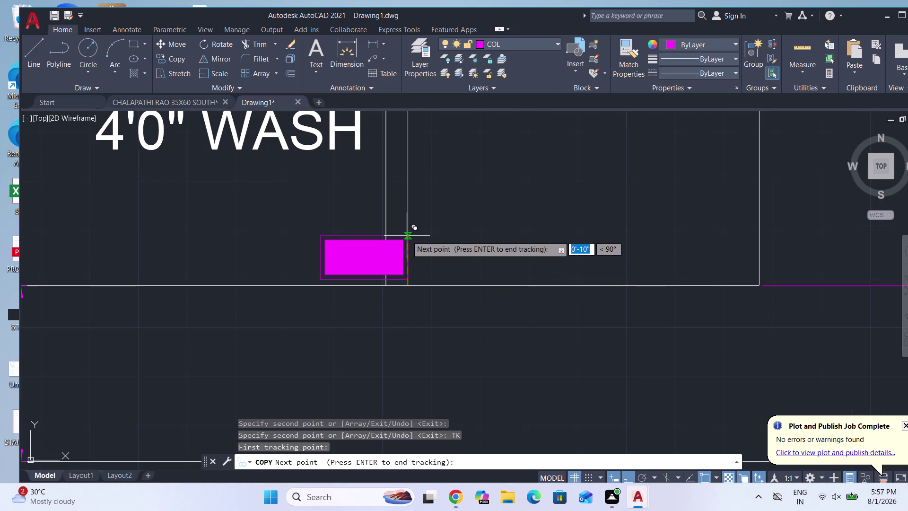
text(9")
key(Return)
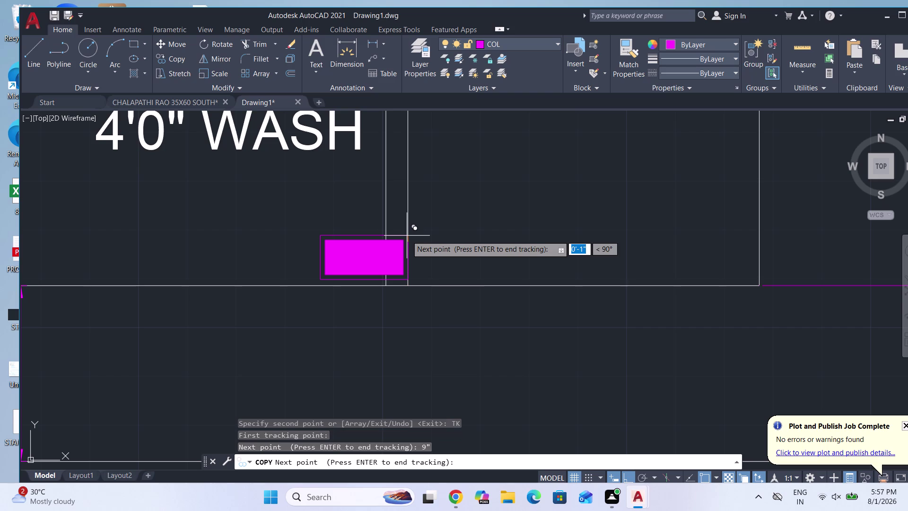
key(Return)
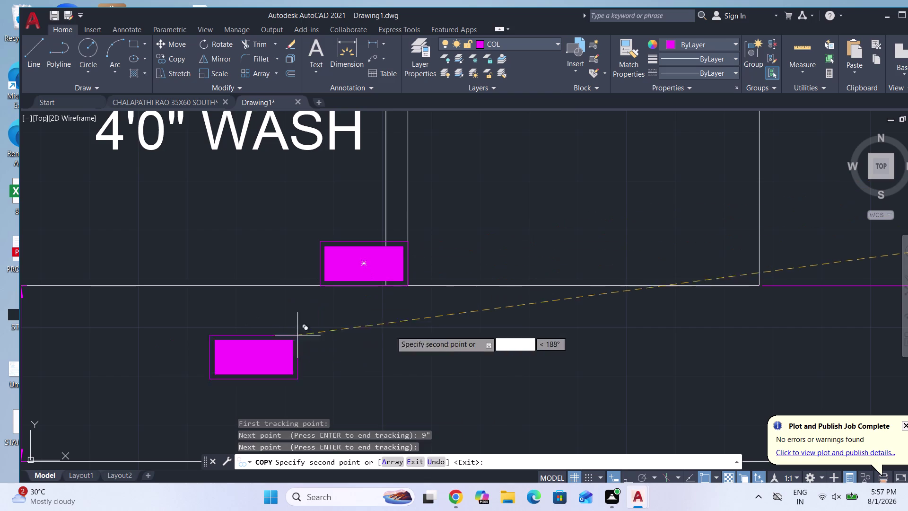
scroll(down, 3)
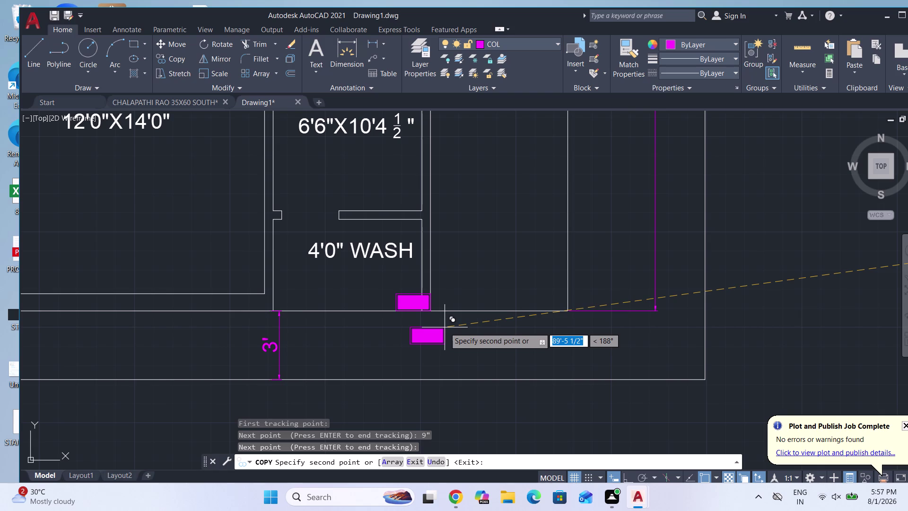
scroll(down, 3)
scroll(down, 3)
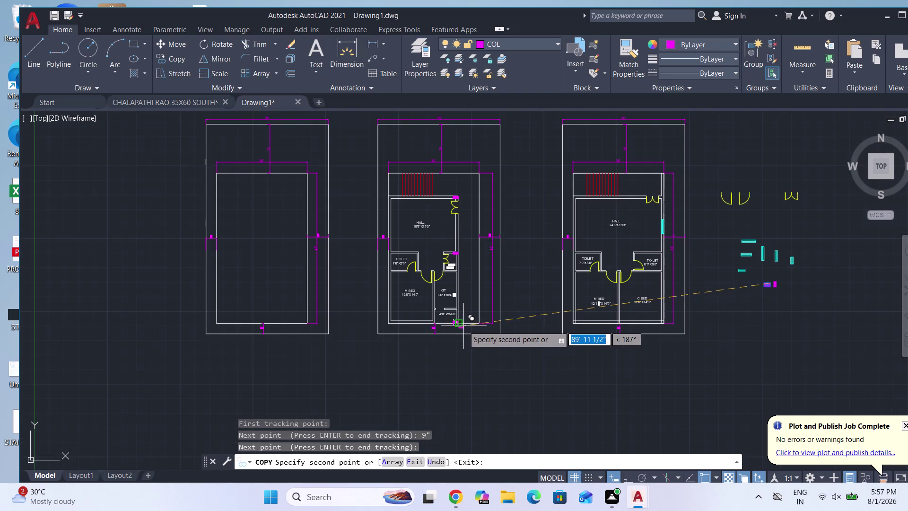
key(Escape)
scroll(down, 3)
scroll(down, 3)
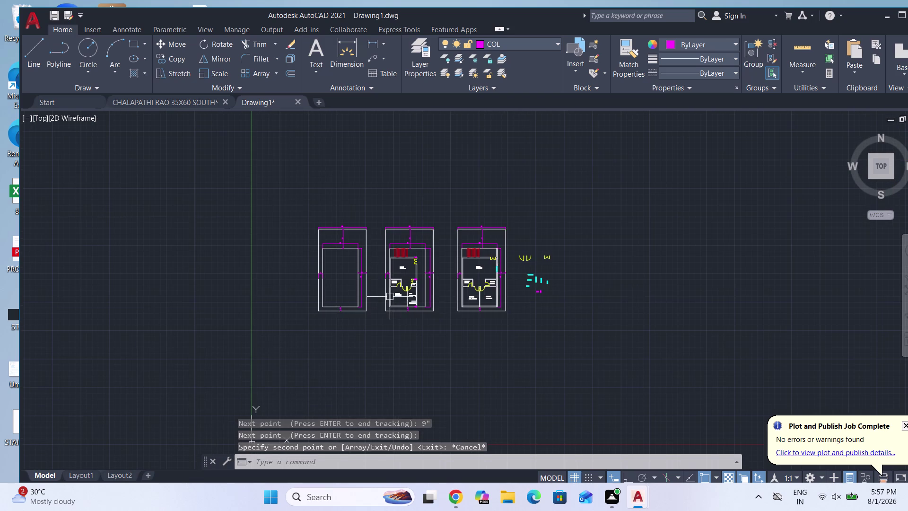
Start copying the landing column with vertical constraint, then cancel without placing it.
scroll(up, 3)
scroll(up, 3)
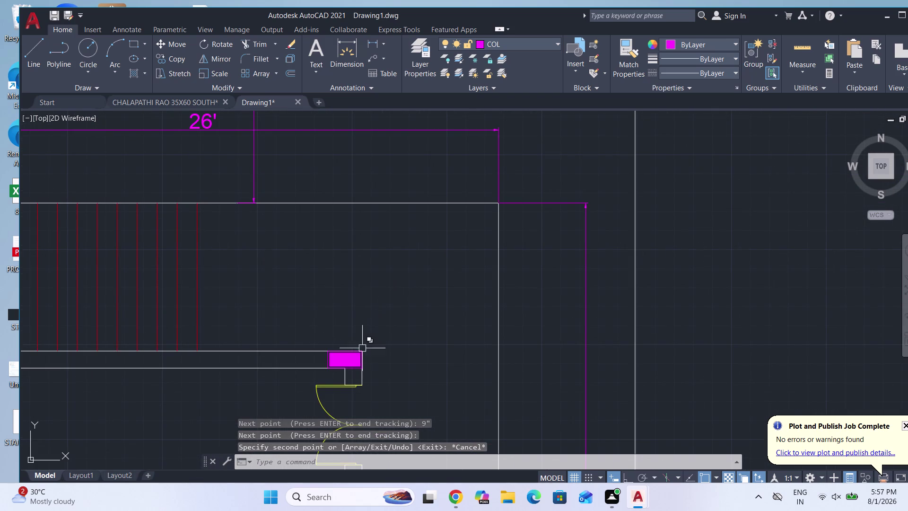
click(359, 358)
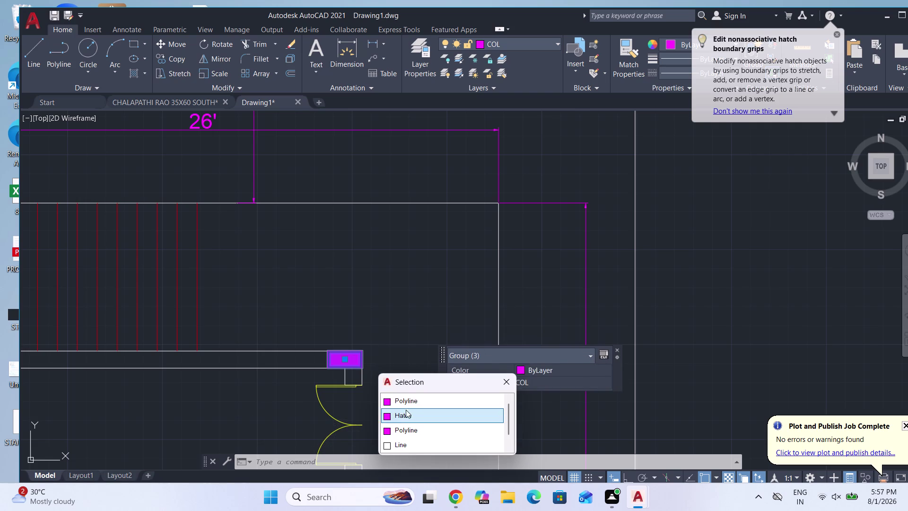
key(Escape)
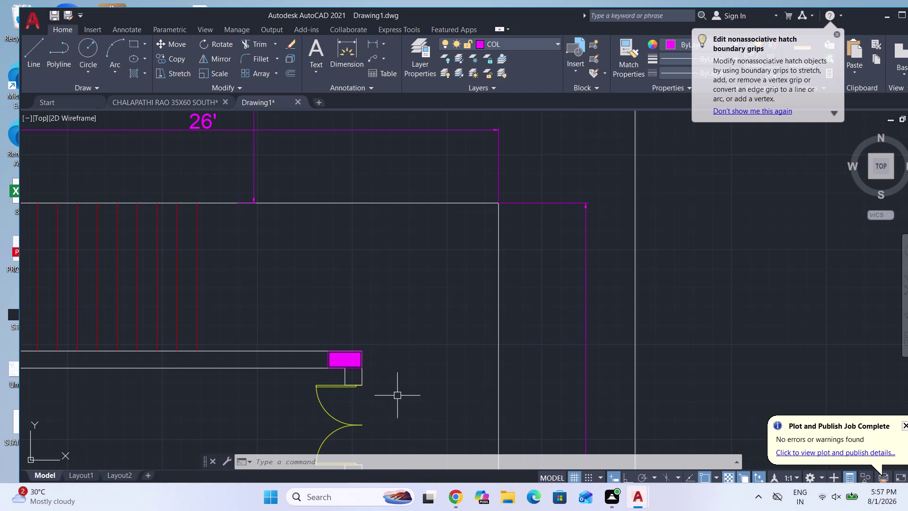
click(342, 357)
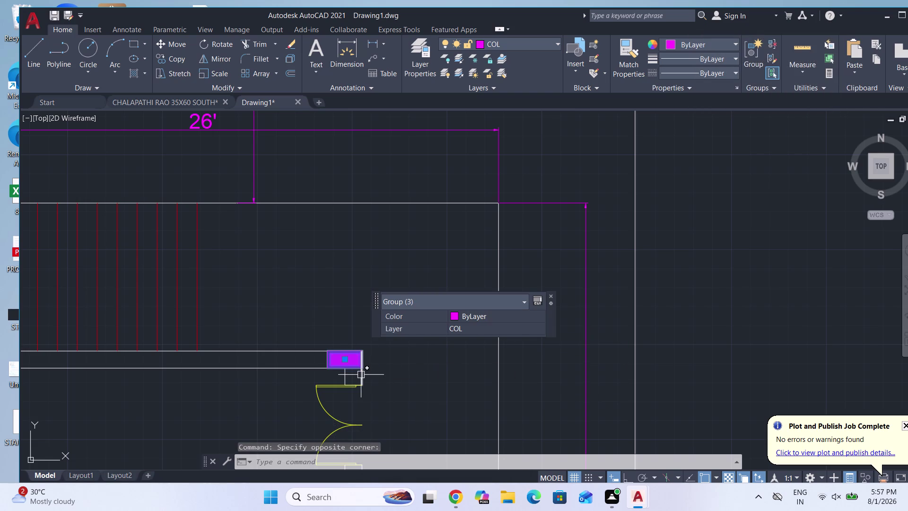
text(CO)
key(Return)
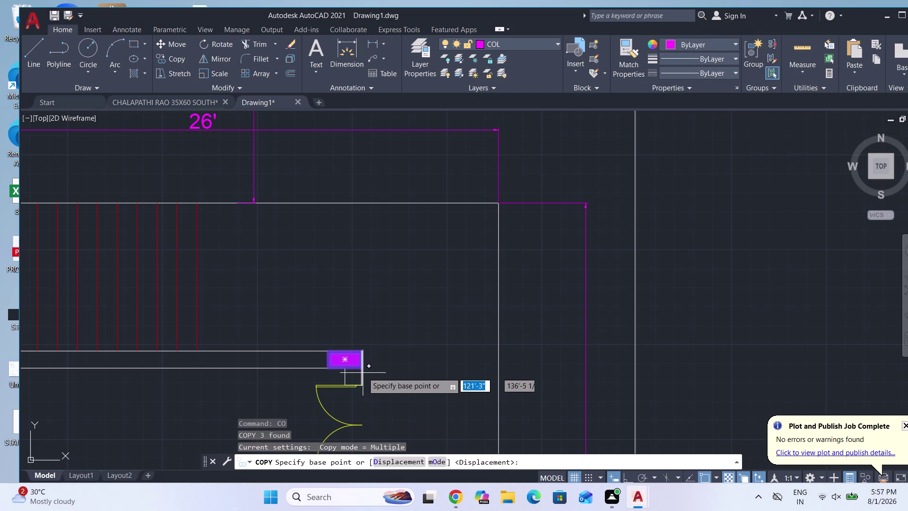
click(365, 368)
scroll(down, 3)
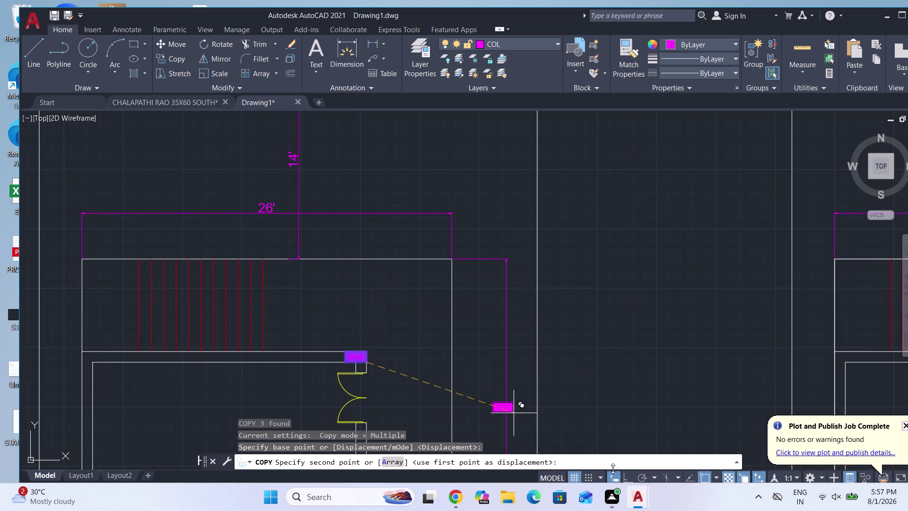
click(625, 478)
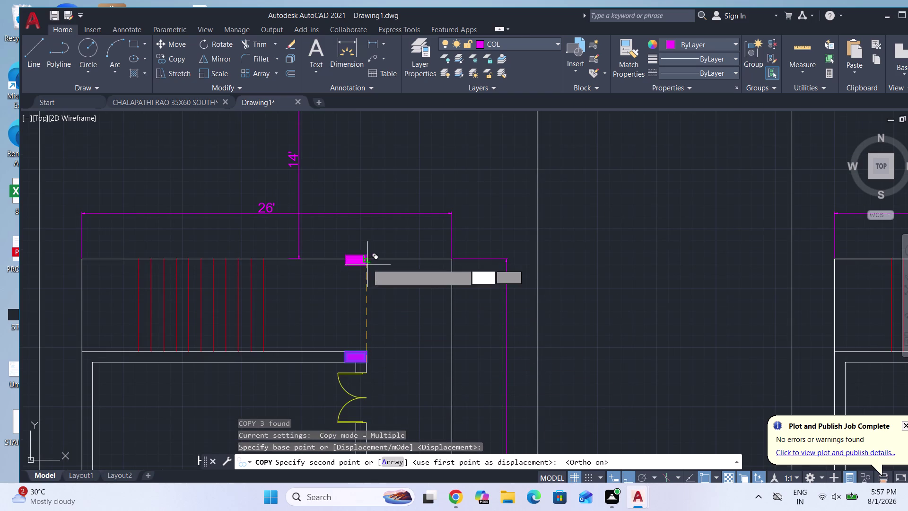
scroll(up, 3)
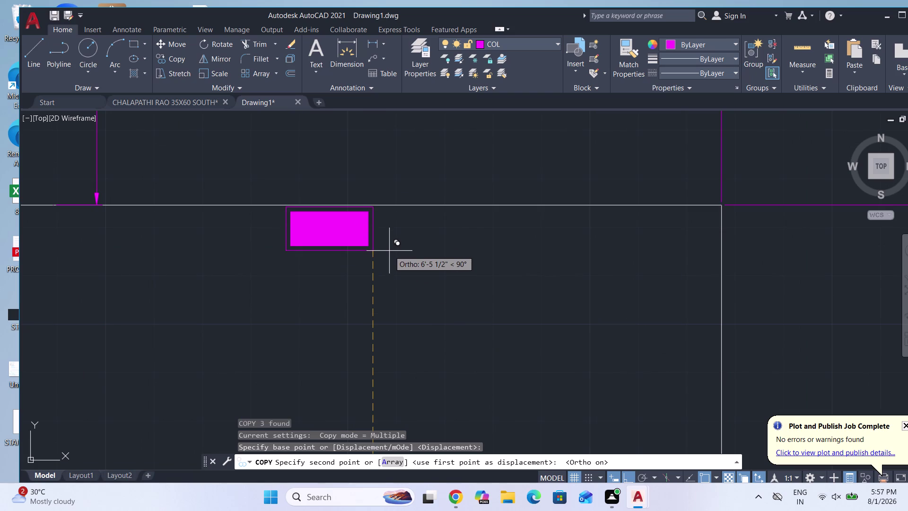
key(Escape)
scroll(down, 3)
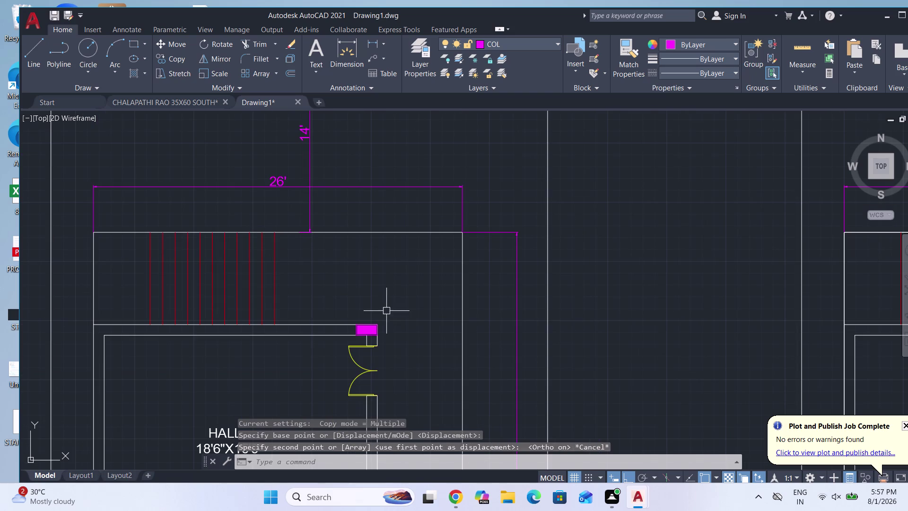
Copy the landing column from its corner onto the hall's top wall.
click(374, 325)
text(CO)
key(Return)
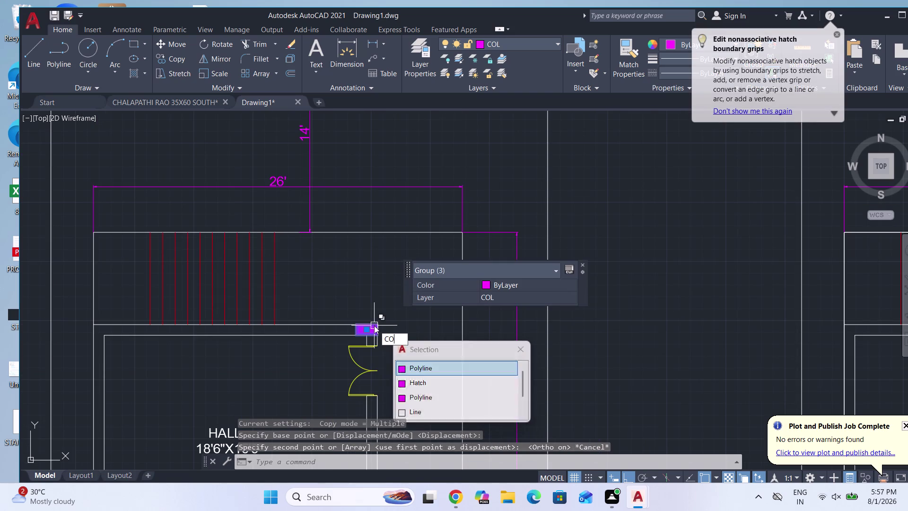
scroll(up, 3)
click(410, 351)
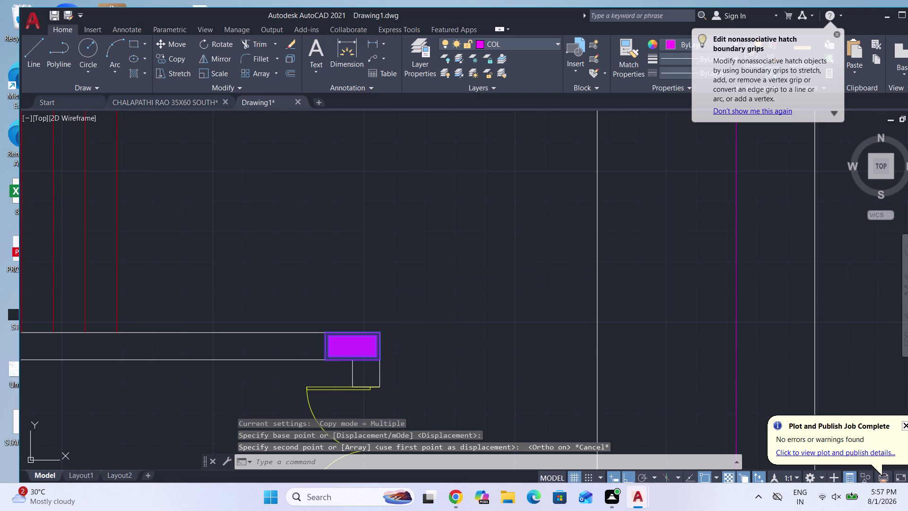
scroll(up, 3)
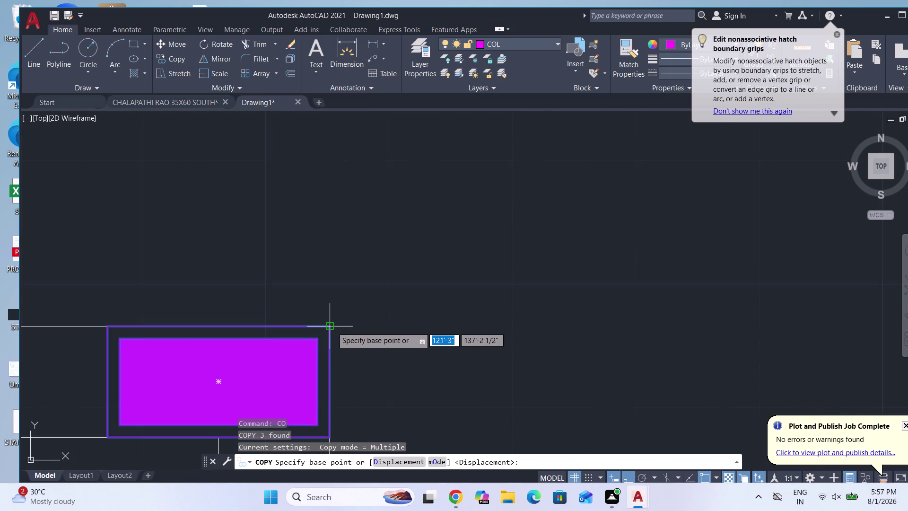
click(332, 327)
scroll(down, 3)
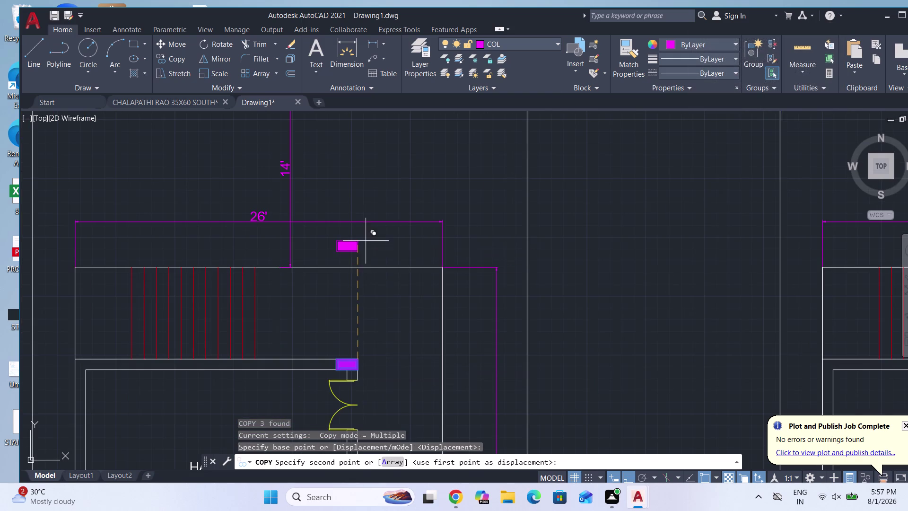
scroll(up, 3)
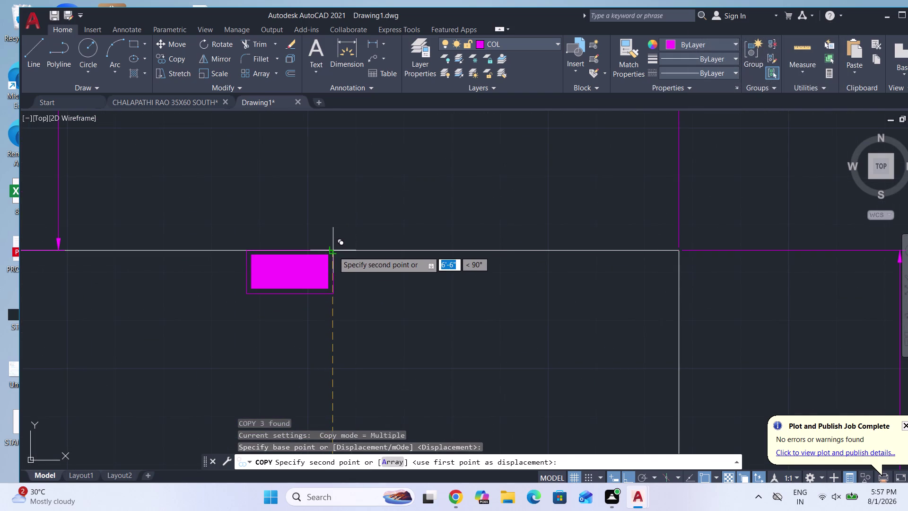
click(333, 251)
key(Escape)
Copy the horizontal magenta column to the hall's top-left corner and left wall.
scroll(down, 3)
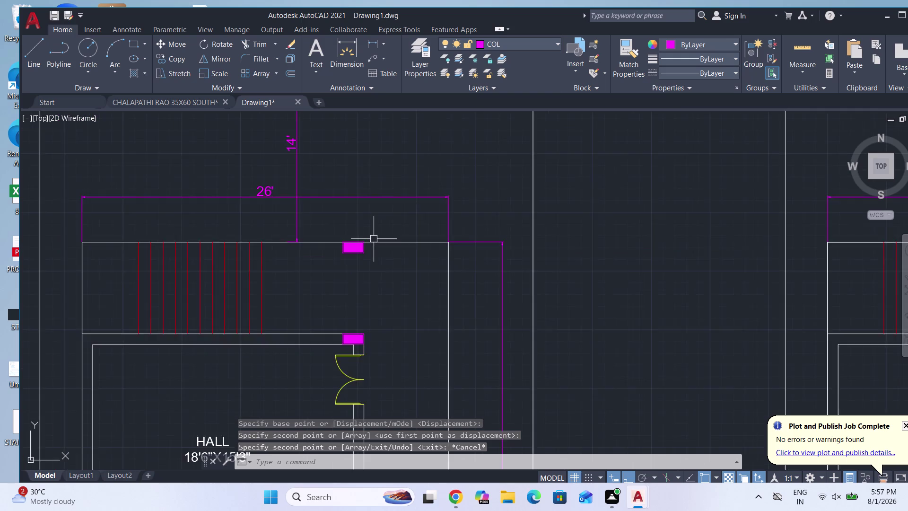
scroll(down, 3)
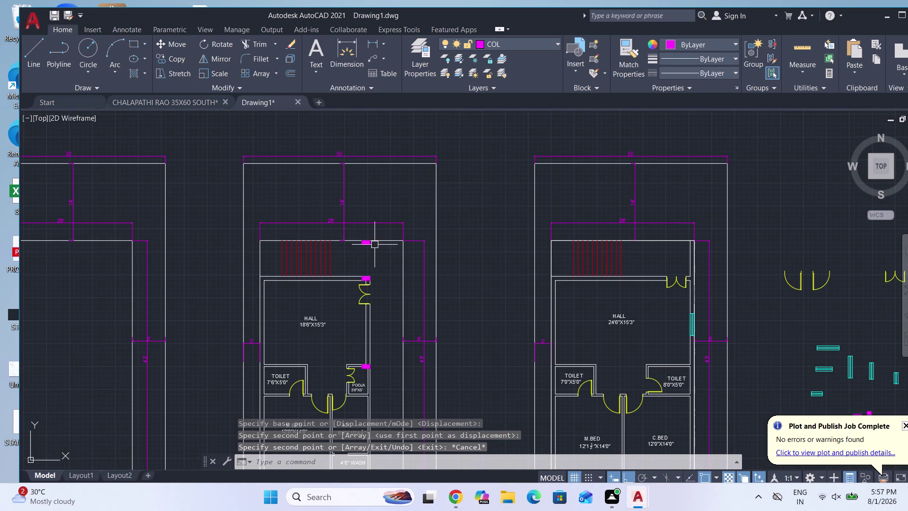
scroll(down, 3)
scroll(down, 3)
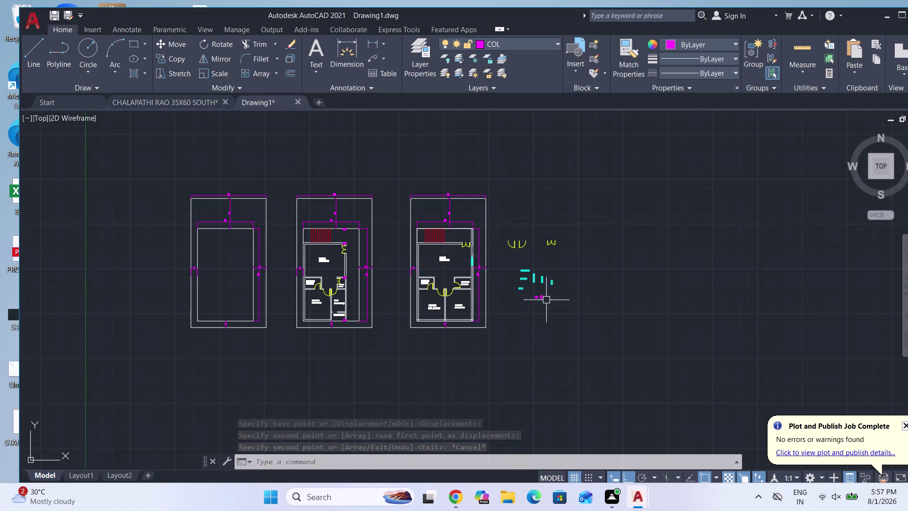
scroll(up, 3)
scroll(up, 3)
click(523, 281)
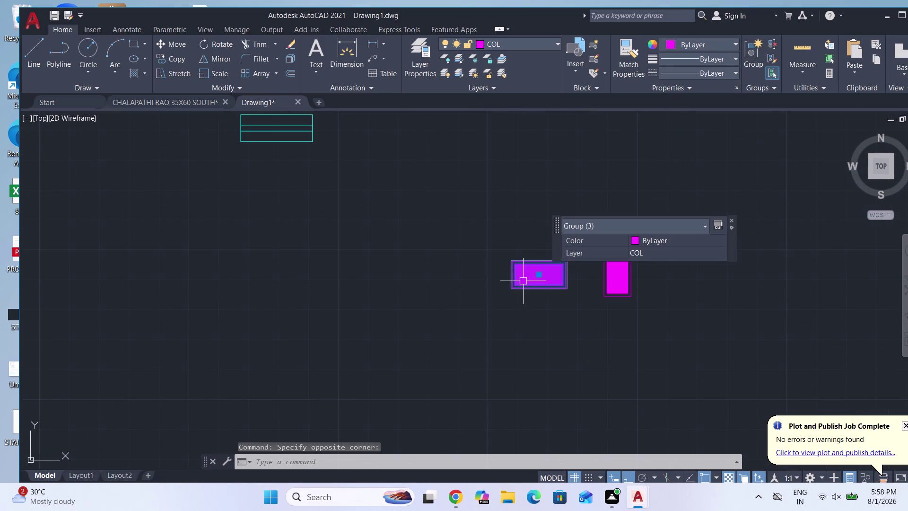
text(CO)
key(Return)
scroll(up, 3)
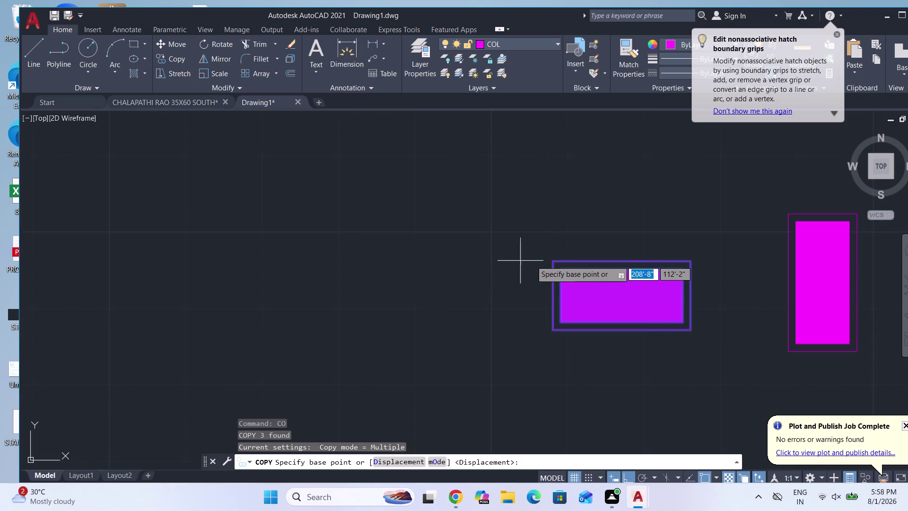
click(550, 261)
scroll(down, 3)
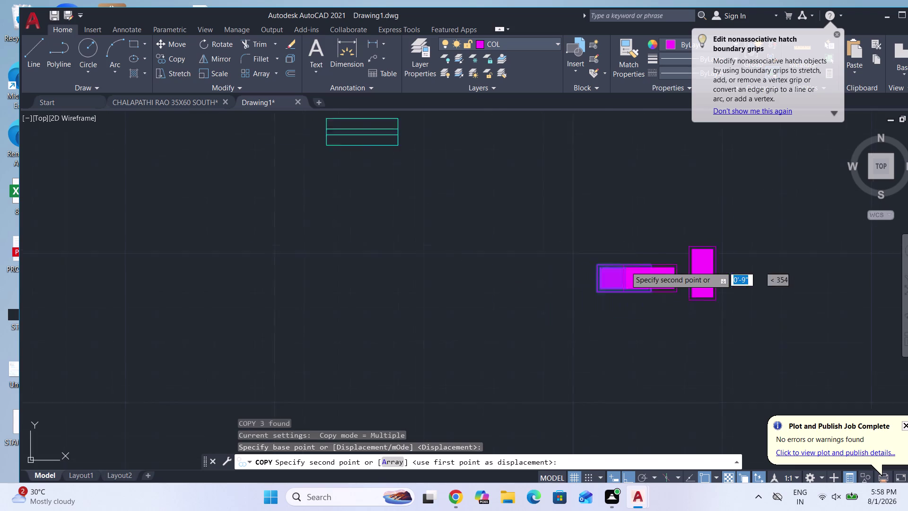
scroll(down, 3)
scroll(down, 3)
scroll(down, 3)
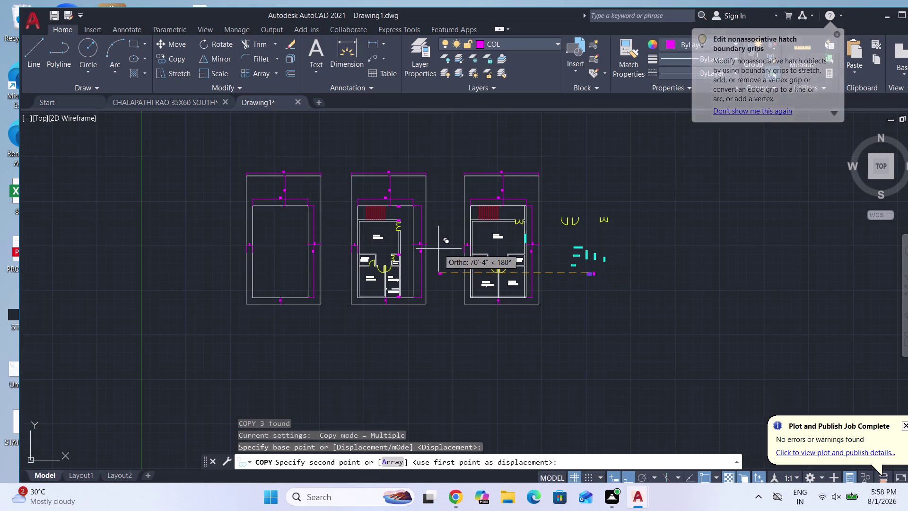
scroll(up, 3)
scroll(up, 3)
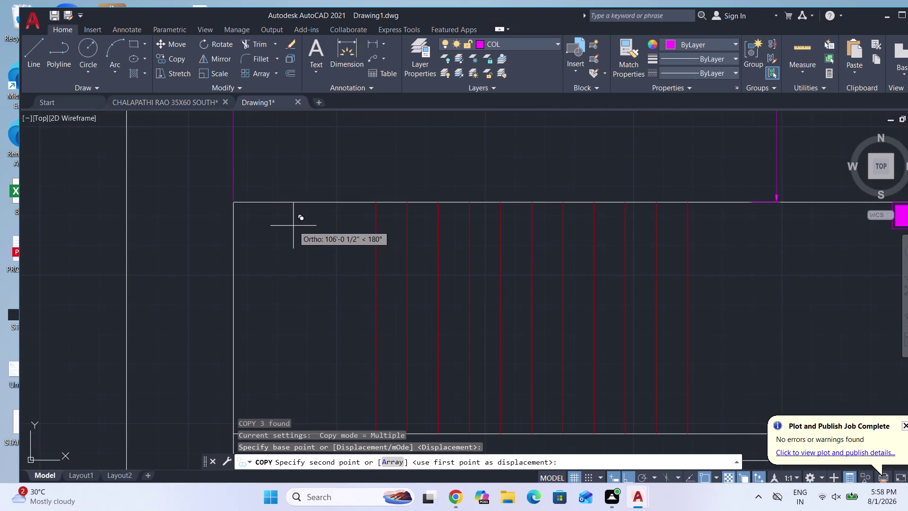
click(235, 203)
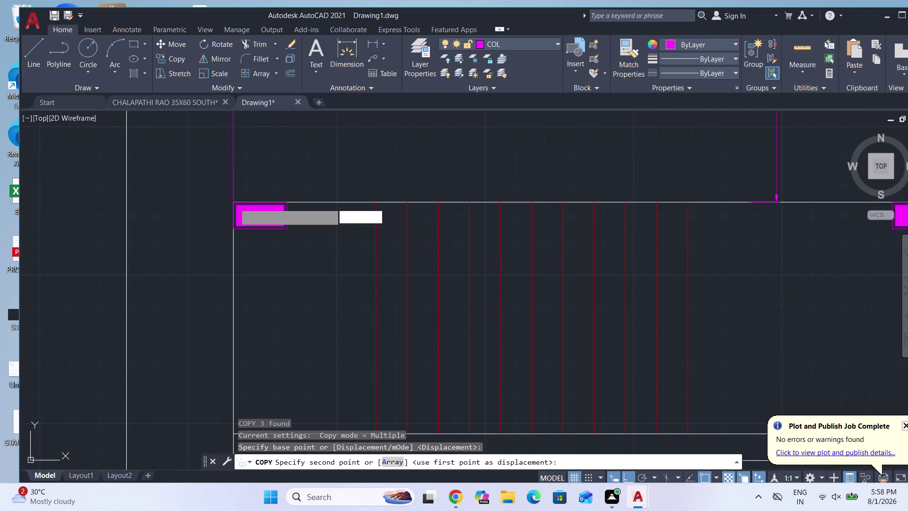
scroll(down, 3)
scroll(up, 3)
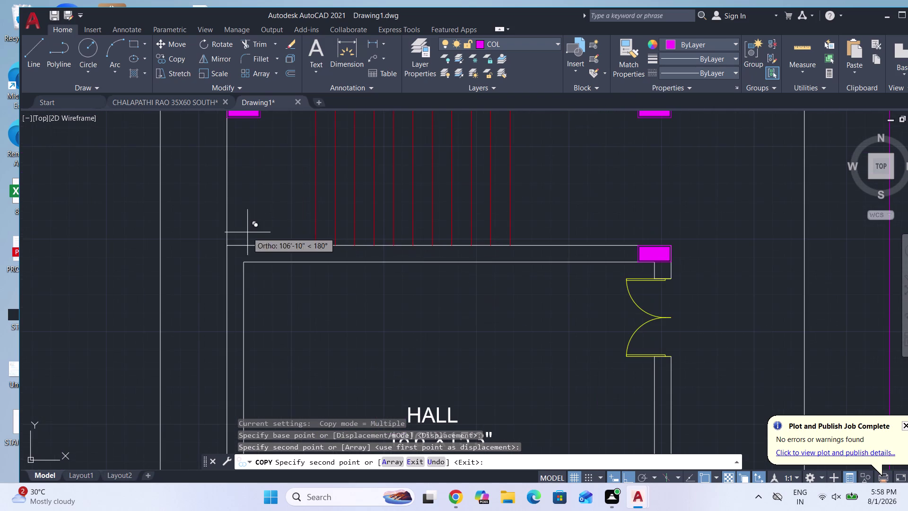
click(230, 245)
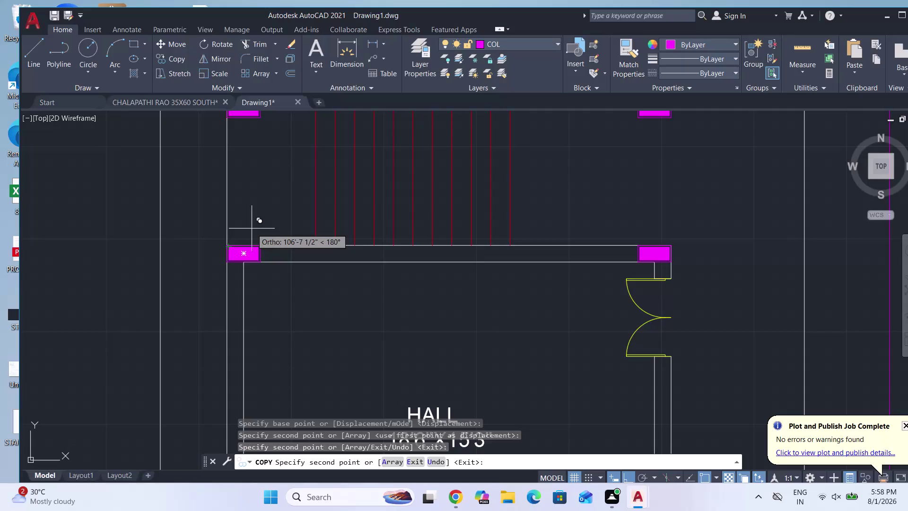
scroll(down, 3)
scroll(down, 3)
scroll(down, 3)
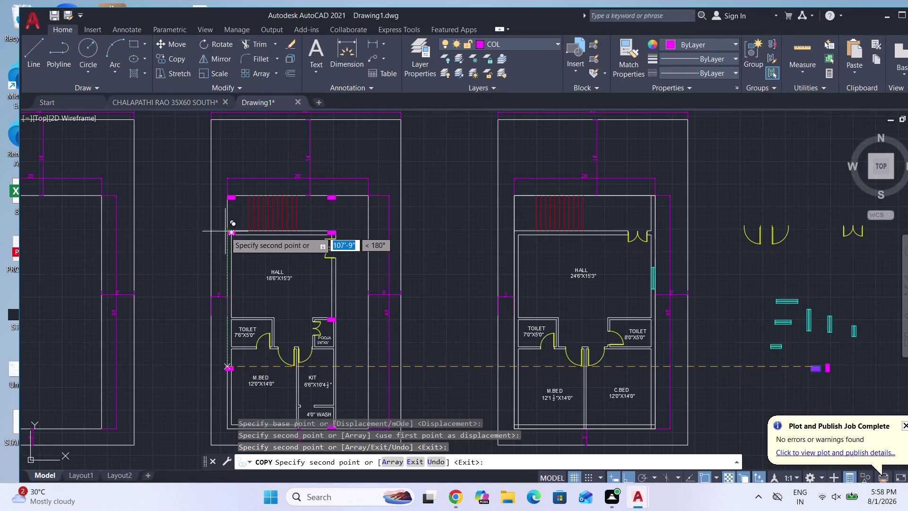
scroll(down, 3)
key(Escape)
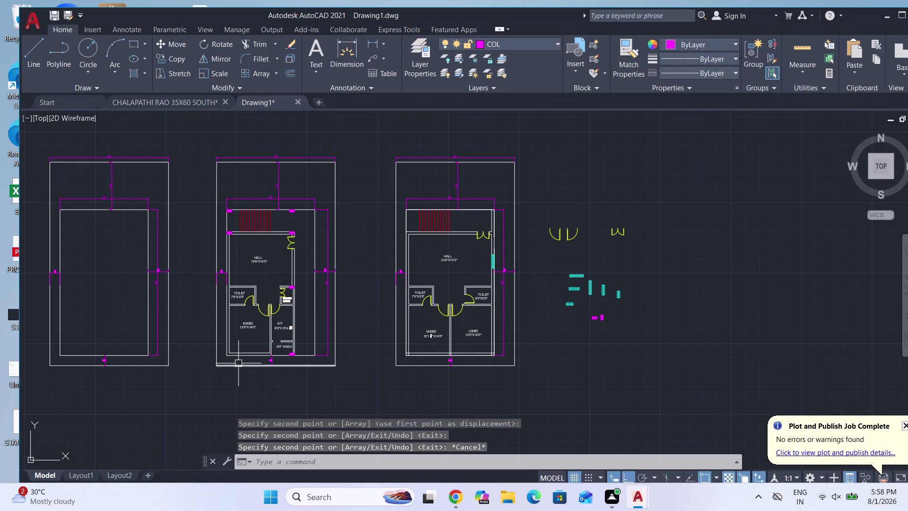
Copy the vertical magenta column from its corner to the bedroom's bottom-left corner.
scroll(up, 3)
scroll(up, 3)
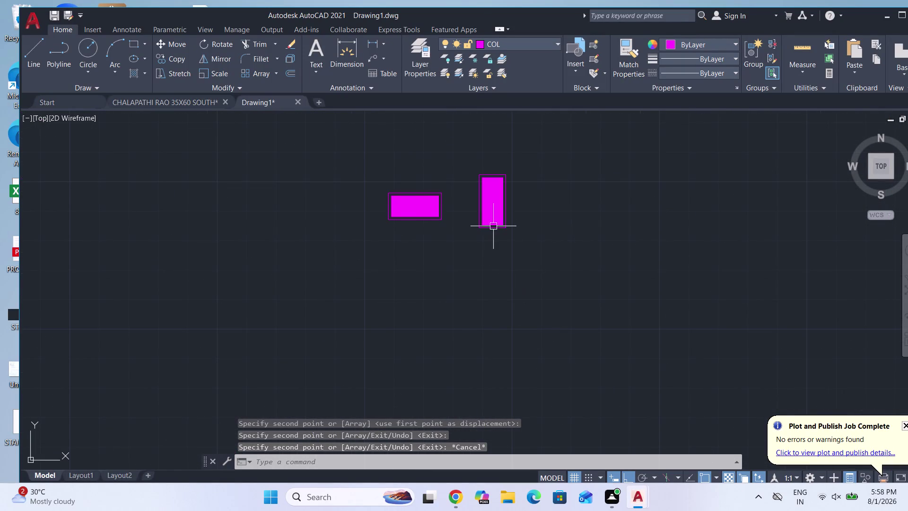
click(493, 226)
text(CO)
key(Return)
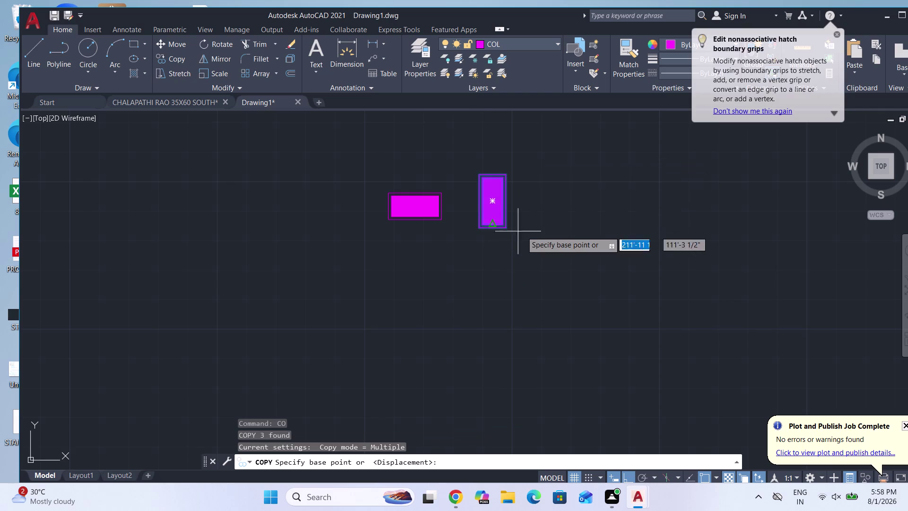
scroll(up, 3)
click(476, 225)
scroll(down, 3)
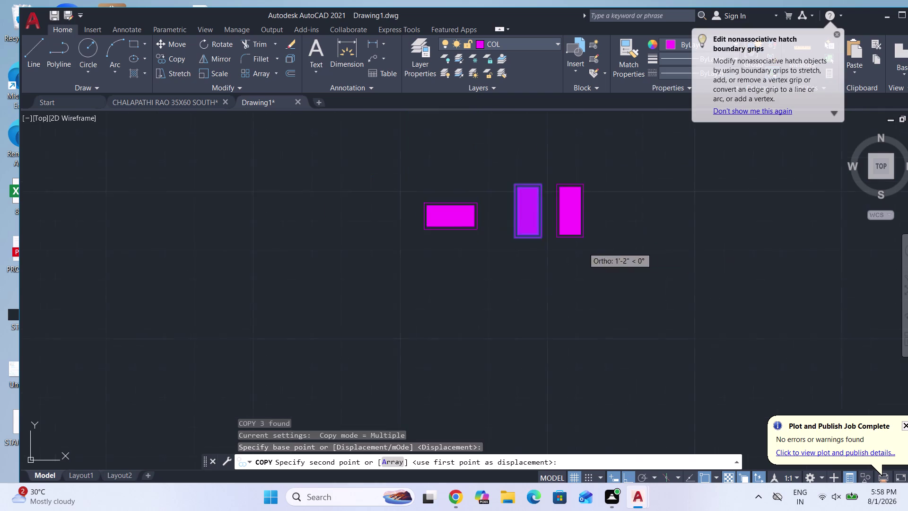
scroll(down, 3)
scroll(up, 3)
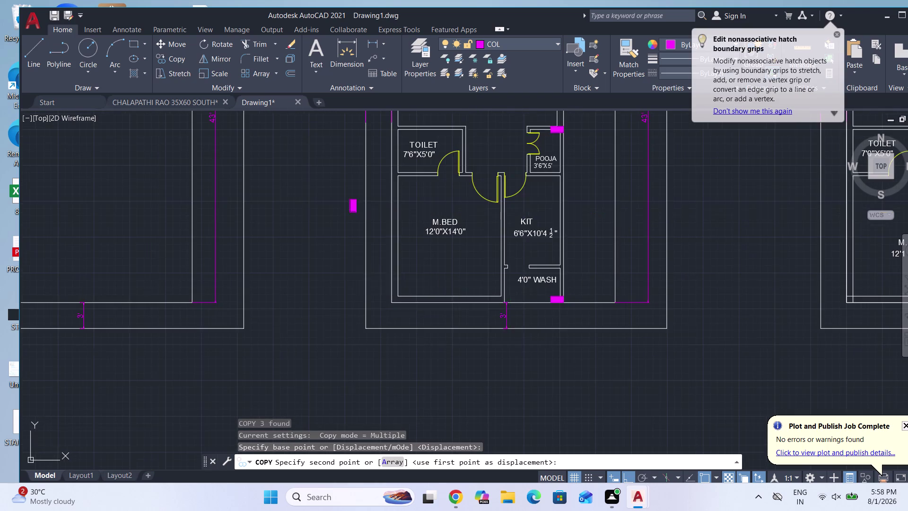
scroll(up, 3)
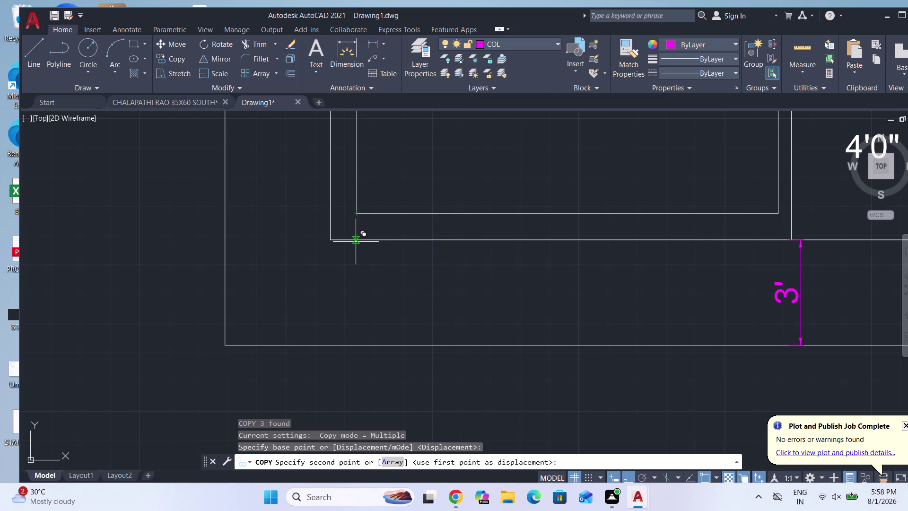
click(355, 239)
Place another column copy on the bottom wall near WASH and clear the selection.
scroll(down, 3)
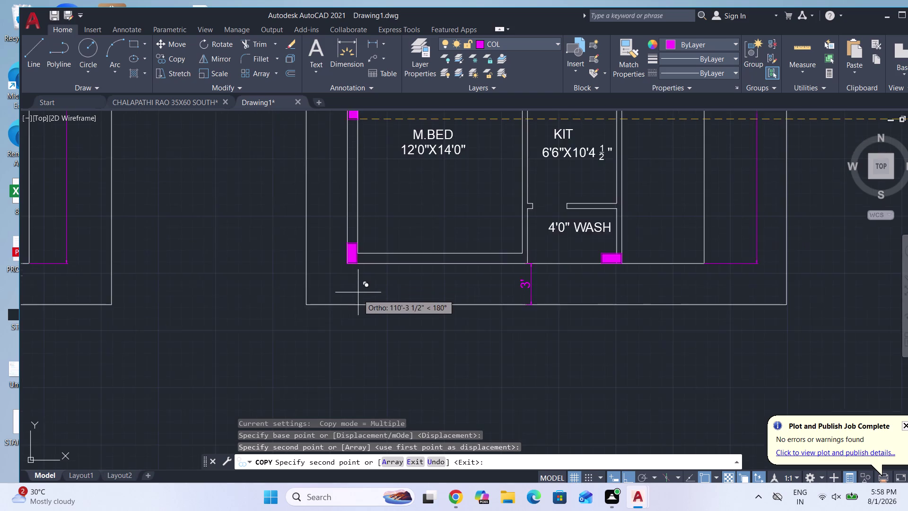
scroll(down, 3)
scroll(down, 3)
scroll(up, 3)
scroll(up, 3)
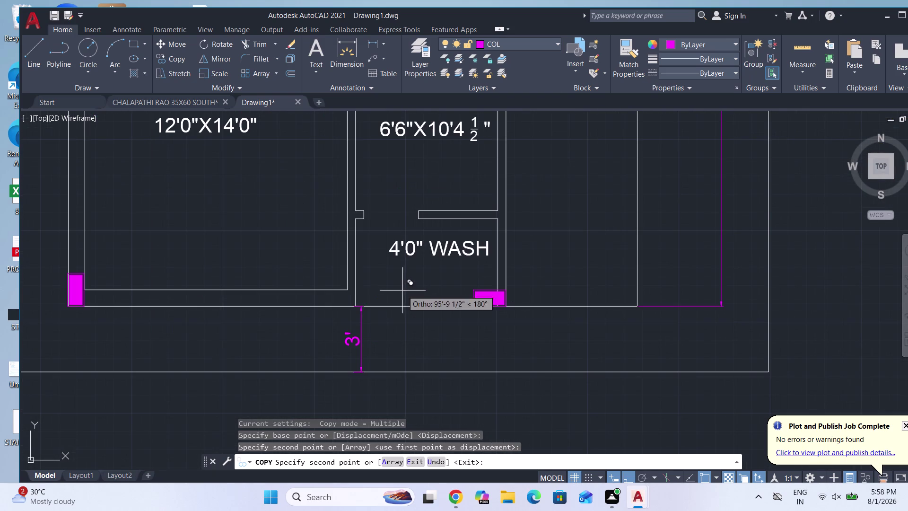
click(355, 303)
scroll(down, 3)
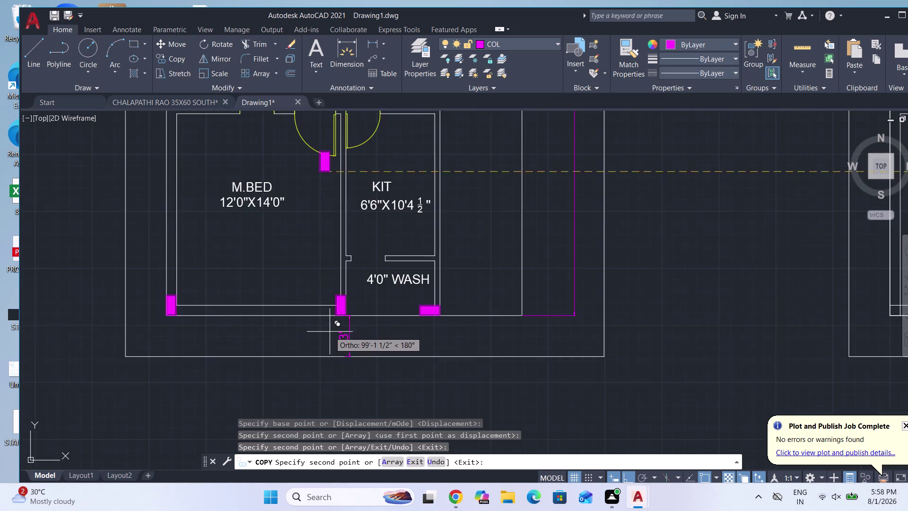
scroll(down, 3)
scroll(down, 3)
scroll(up, 3)
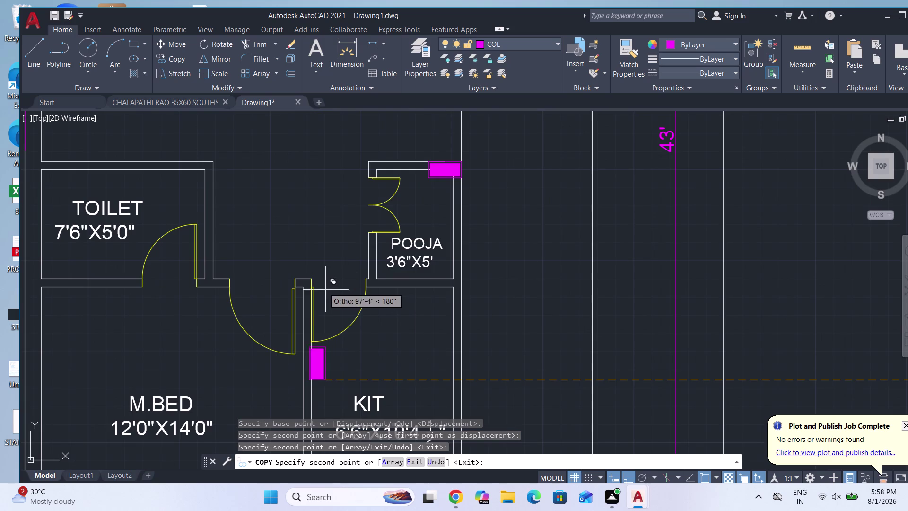
scroll(down, 3)
scroll(down, 3)
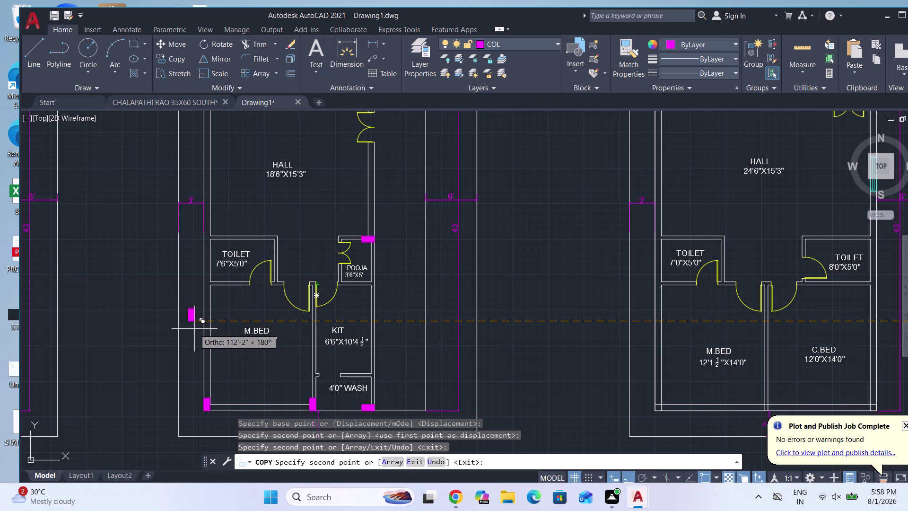
key(Escape)
scroll(down, 3)
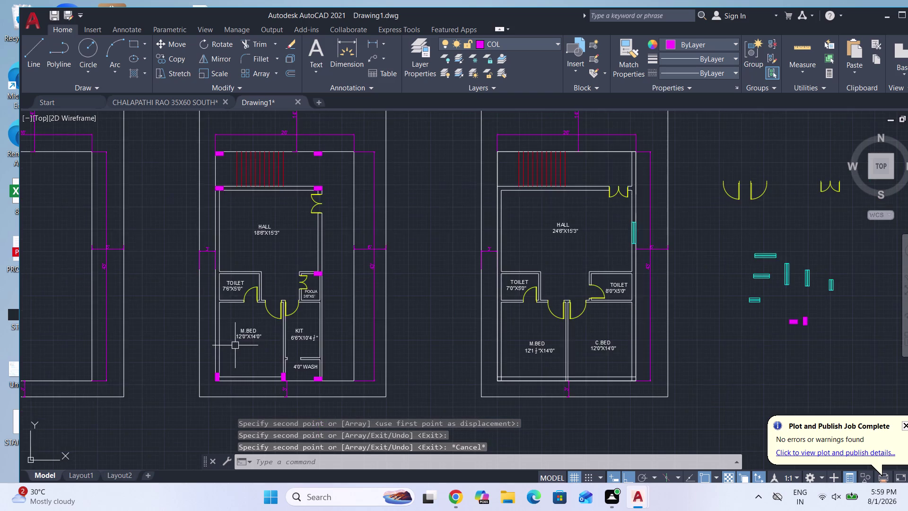
scroll(down, 3)
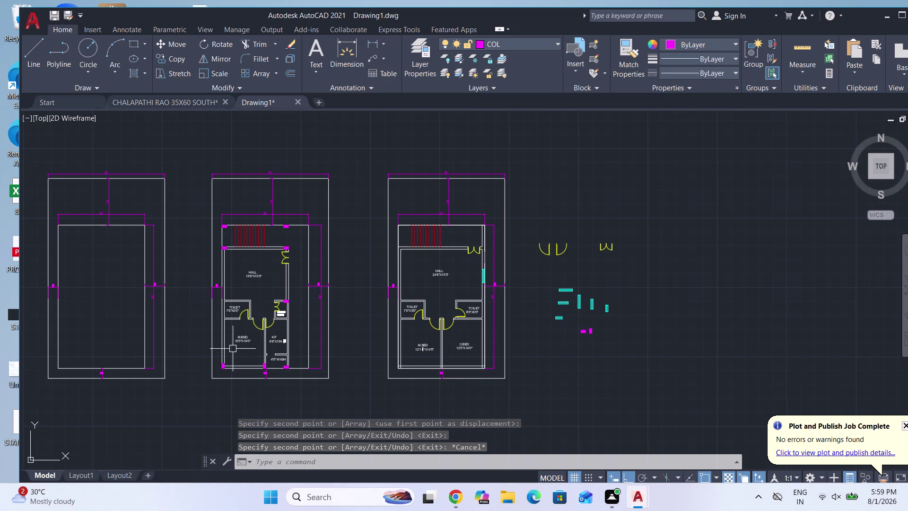
key(Escape)
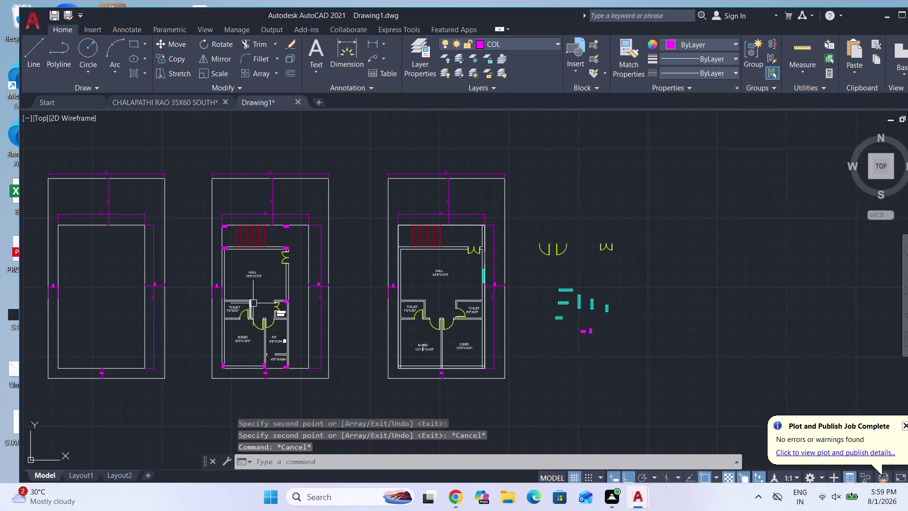
Copy a loose magenta column piece onto the toilet wall corner of the first plan.
scroll(up, 3)
scroll(down, 3)
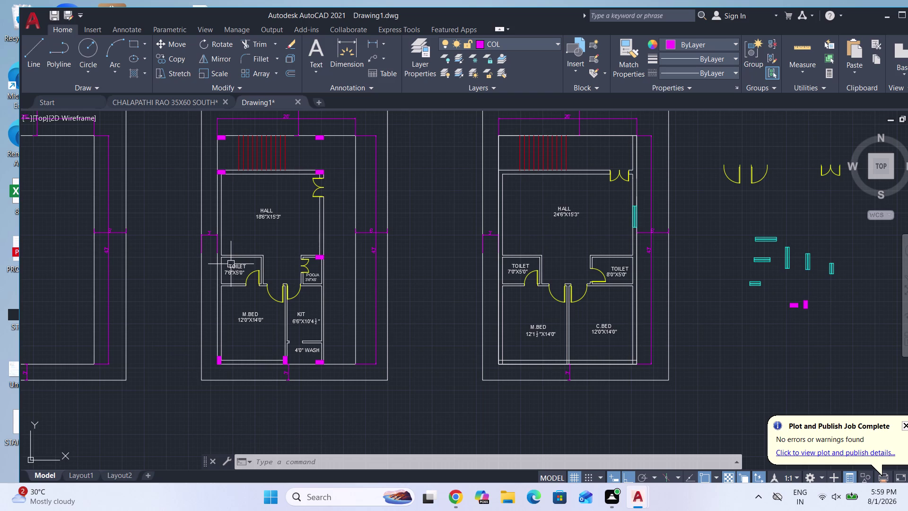
scroll(up, 3)
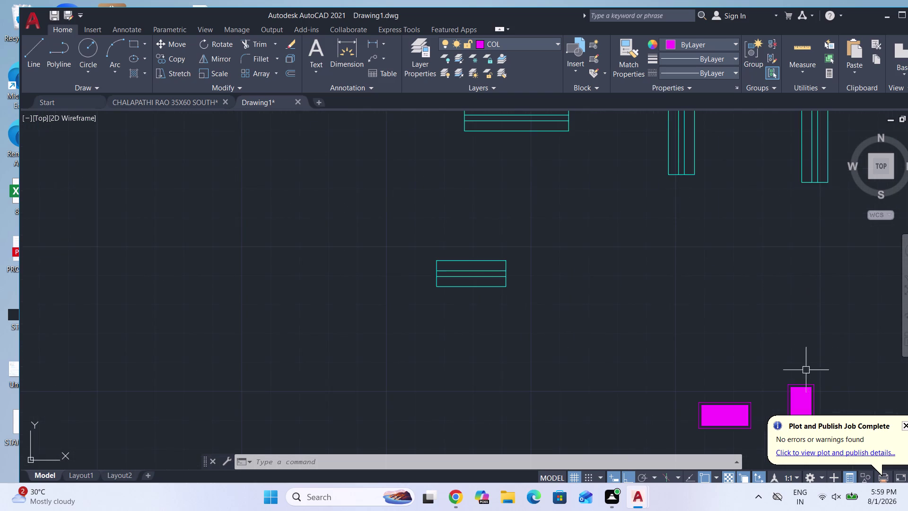
scroll(down, 3)
click(750, 321)
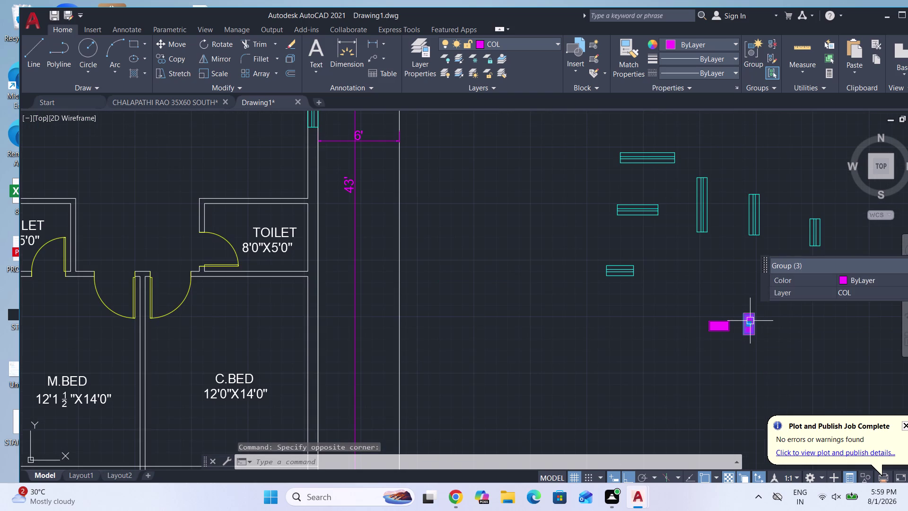
key(c)
key(o)
key(Return)
scroll(up, 3)
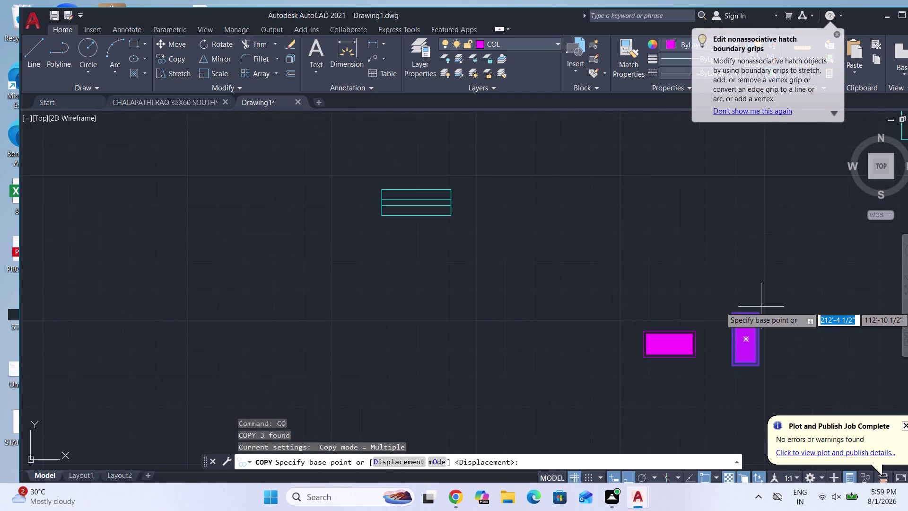
scroll(up, 3)
click(750, 326)
scroll(down, 3)
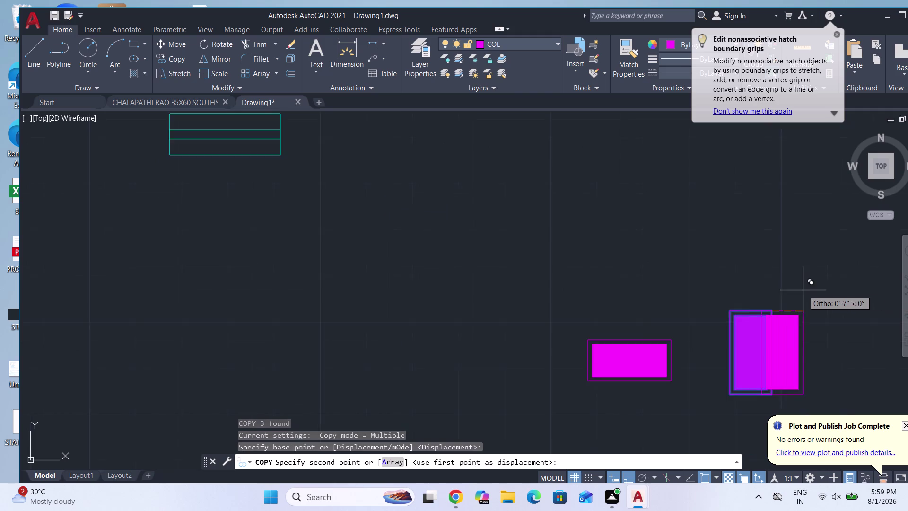
scroll(down, 3)
scroll(up, 3)
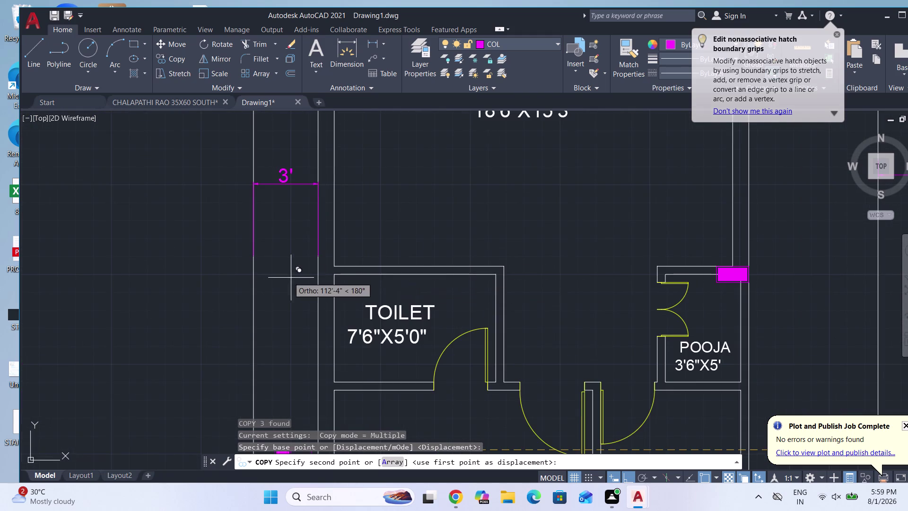
scroll(up, 3)
click(404, 251)
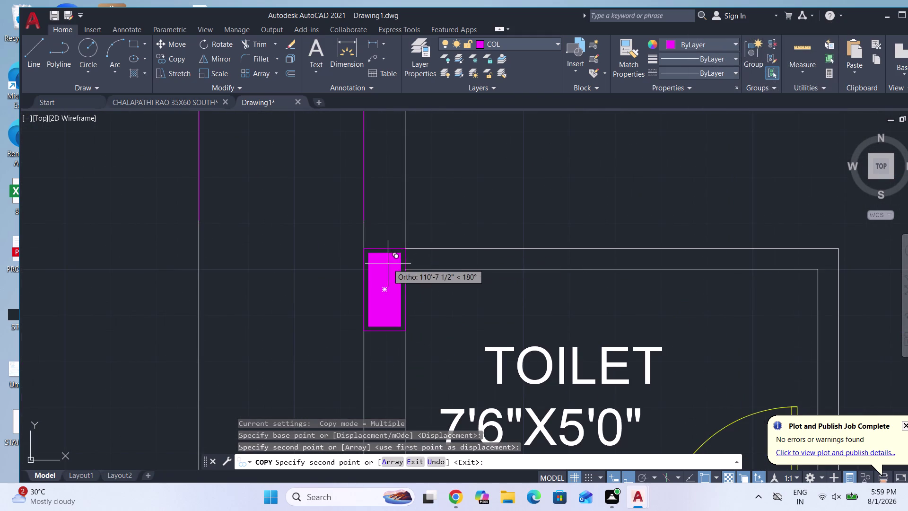
key(Escape)
Window-select the leftover column pieces beside the plans and delete them.
scroll(down, 3)
scroll(up, 3)
click(801, 349)
click(715, 288)
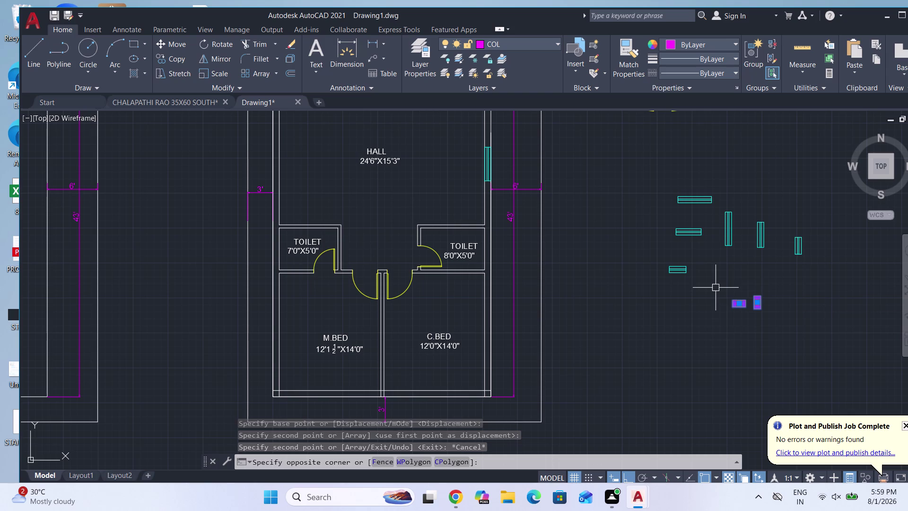
key(Delete)
scroll(down, 3)
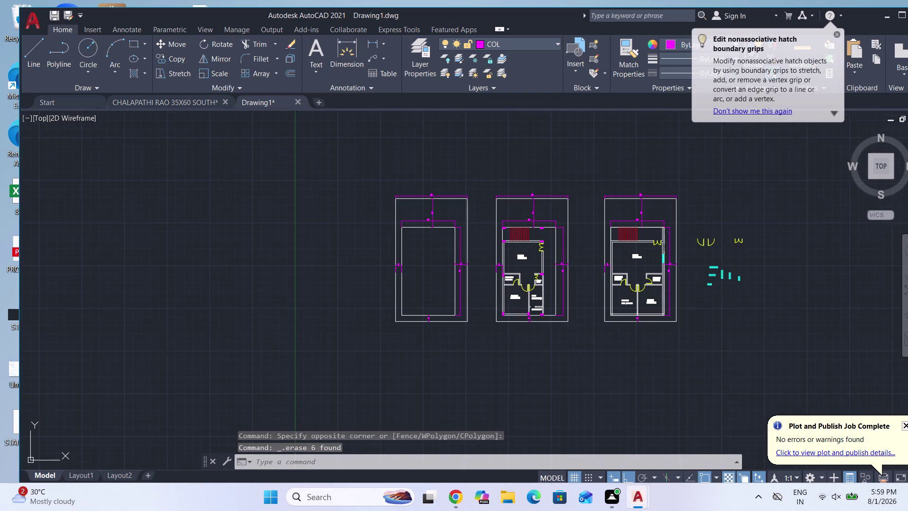
Select all magenta columns in the first plan using Select Similar.
scroll(up, 3)
scroll(up, 3)
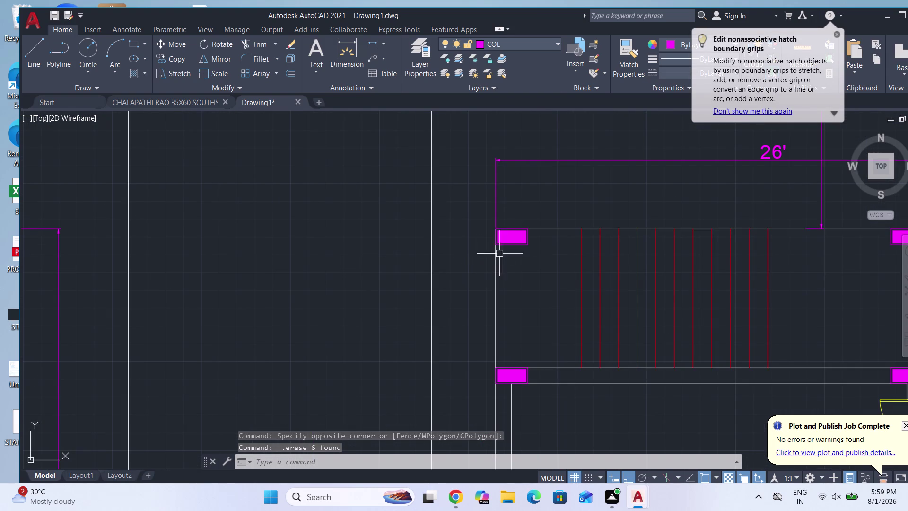
click(509, 244)
right_click(509, 244)
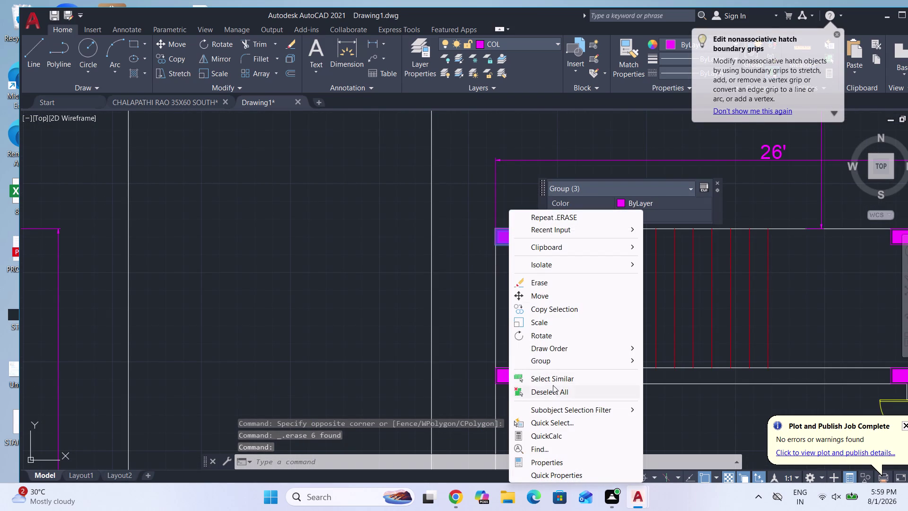
click(552, 378)
scroll(down, 3)
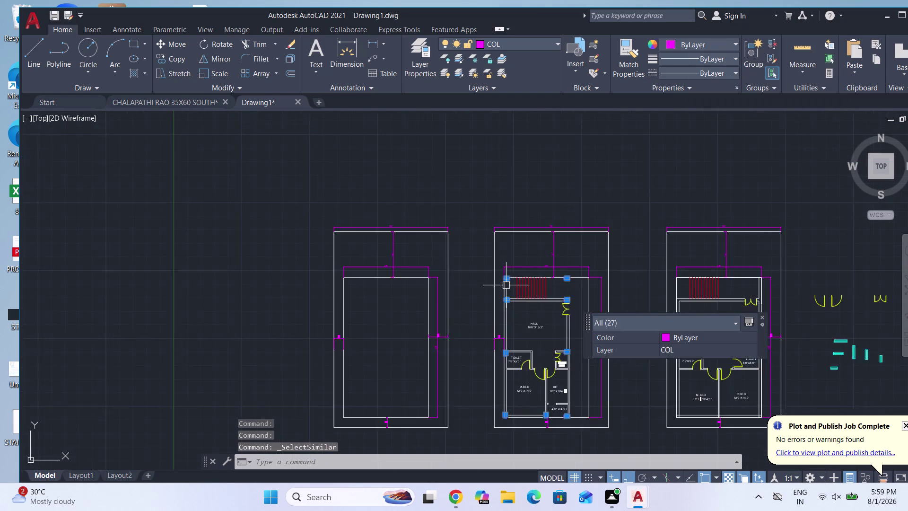
scroll(down, 3)
Copy the 27 columns from the top-left corner to the second plan's matching corner.
text(CO)
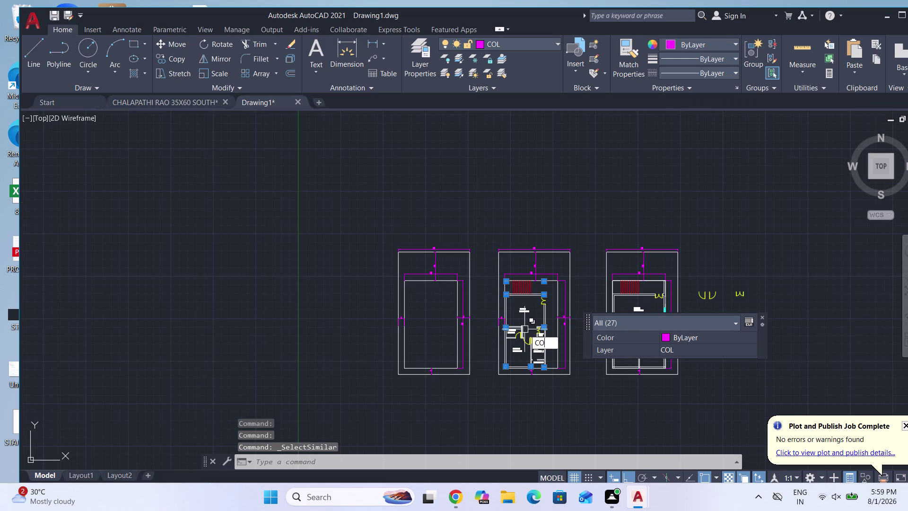
key(Return)
scroll(up, 3)
scroll(up, 3)
scroll(up, 3)
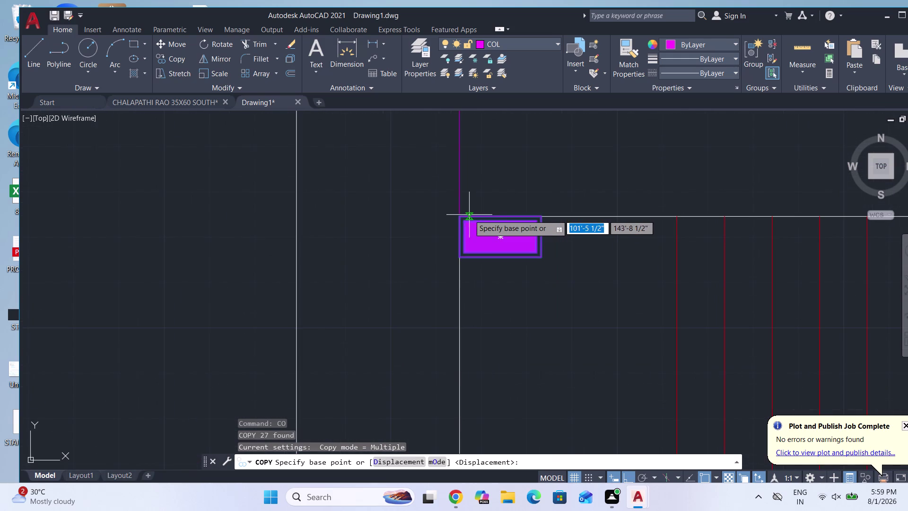
click(460, 217)
scroll(down, 3)
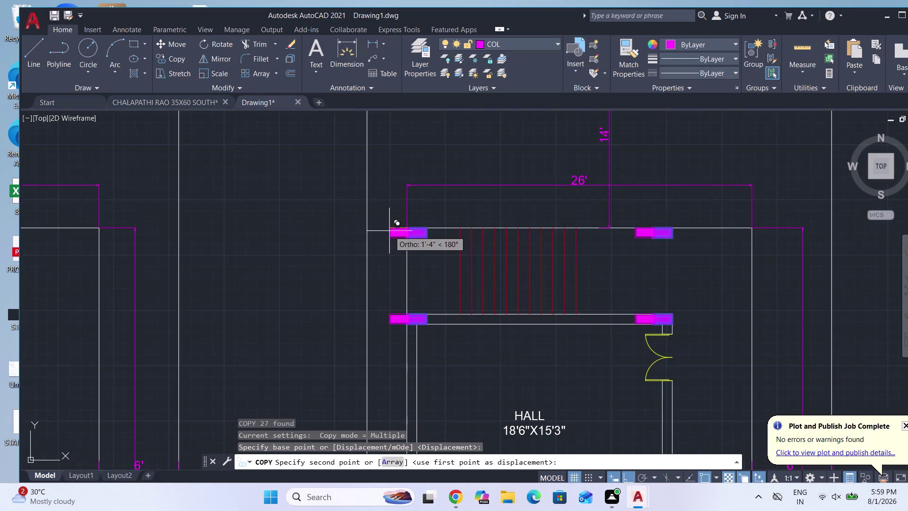
scroll(down, 3)
scroll(up, 3)
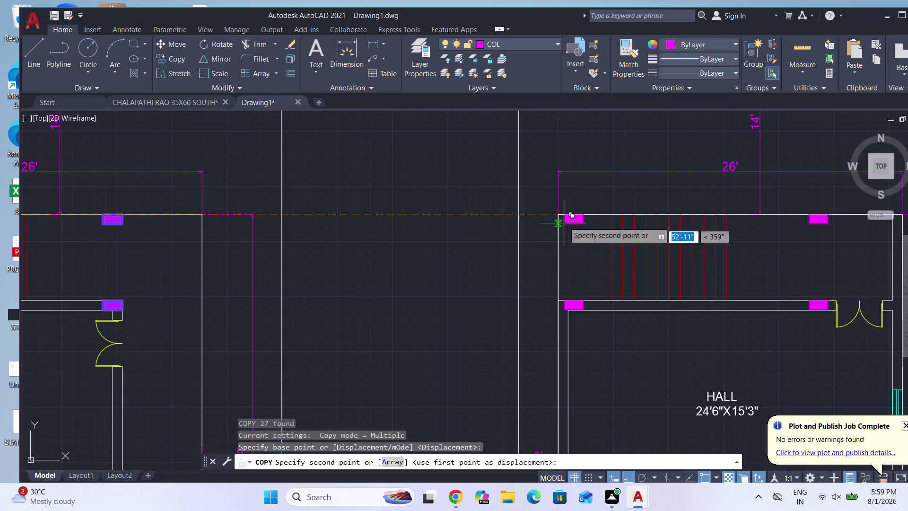
scroll(up, 3)
click(549, 210)
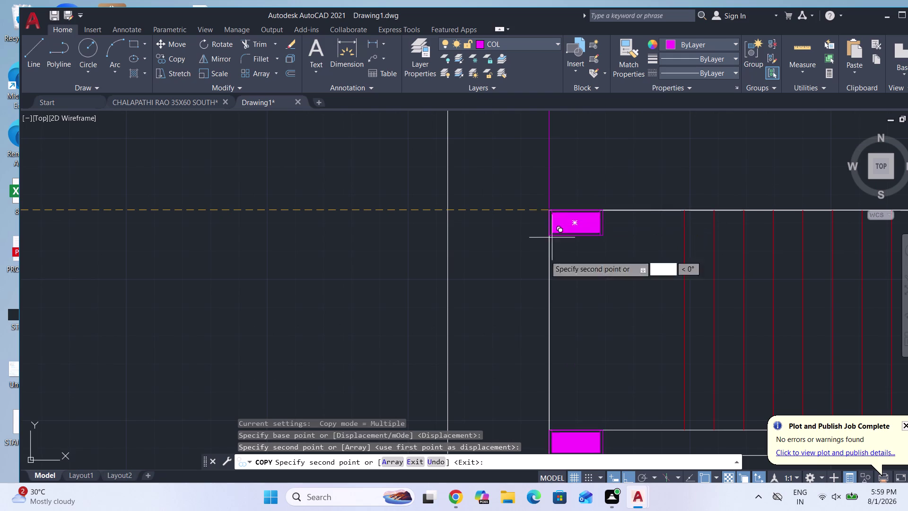
key(Escape)
Clear any pending commands and zoom around to review the copied columns.
scroll(down, 3)
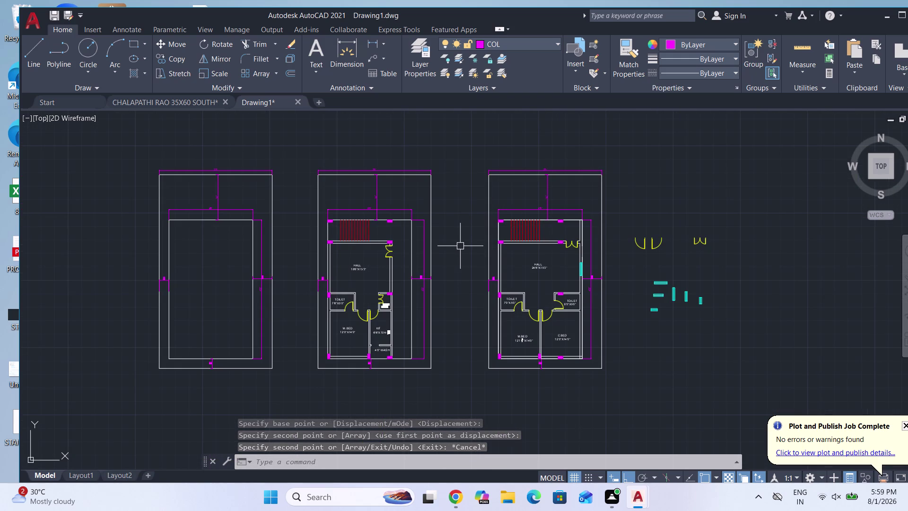
scroll(up, 3)
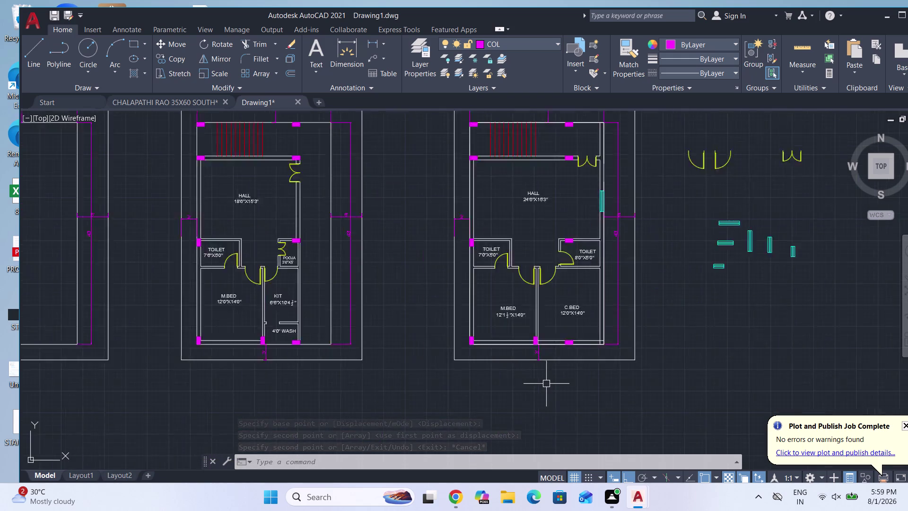
scroll(up, 3)
key(Escape)
key(Escape)
key(Escape)
scroll(down, 3)
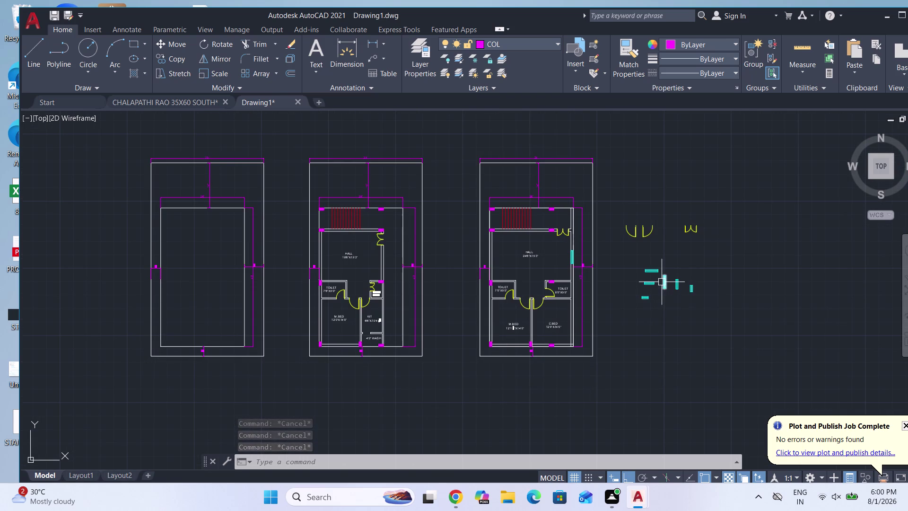
scroll(up, 3)
scroll(up, 3)
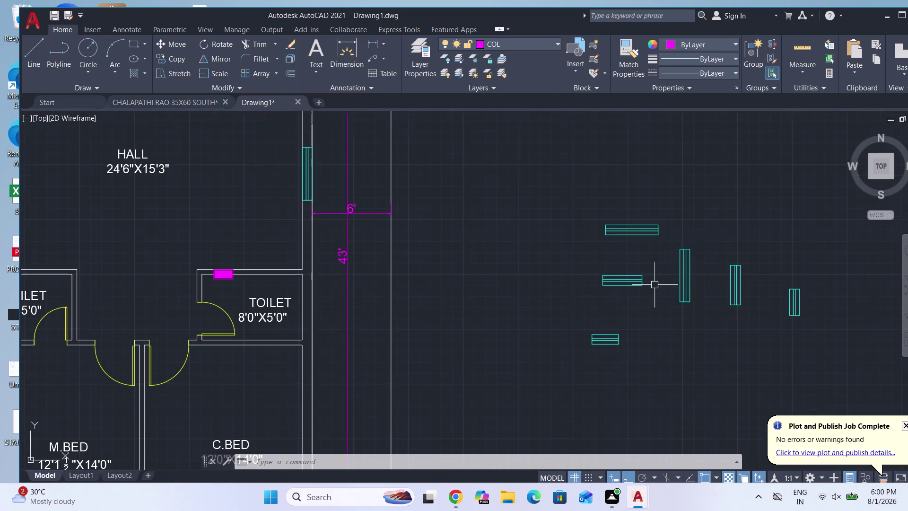
scroll(down, 3)
Copy the vertical cyan window symbol onto the hall's right wall.
scroll(up, 3)
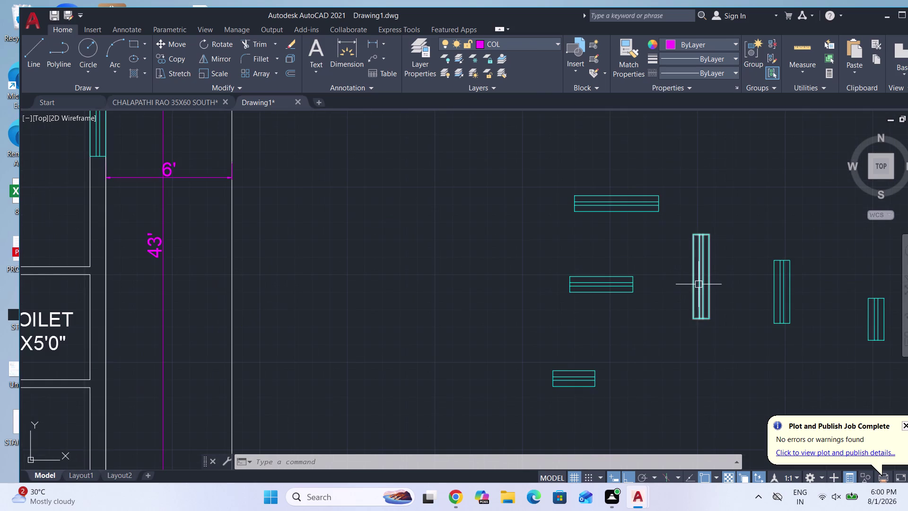
click(698, 284)
text(CO)
key(Return)
scroll(up, 3)
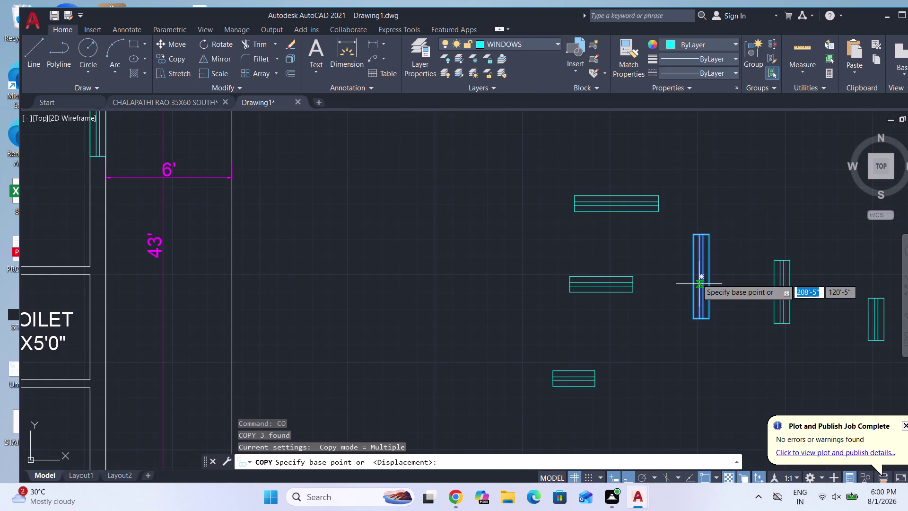
scroll(up, 3)
click(690, 278)
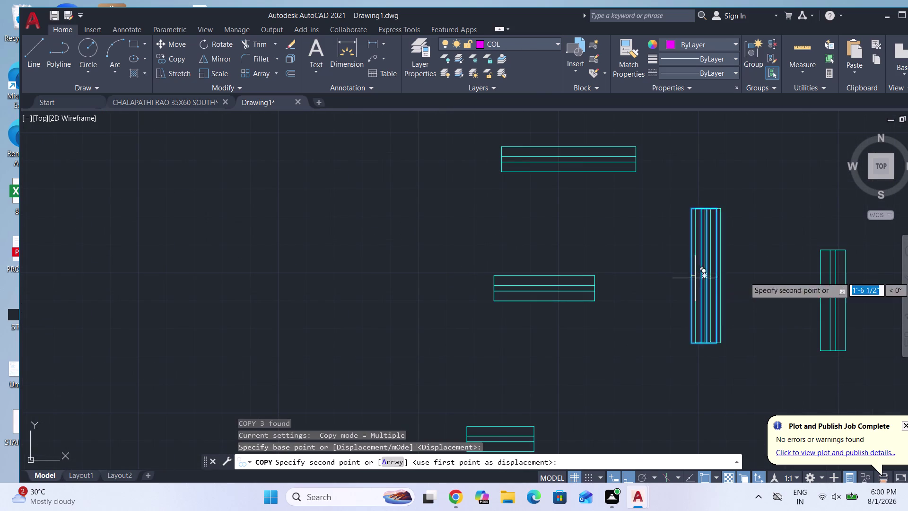
scroll(down, 3)
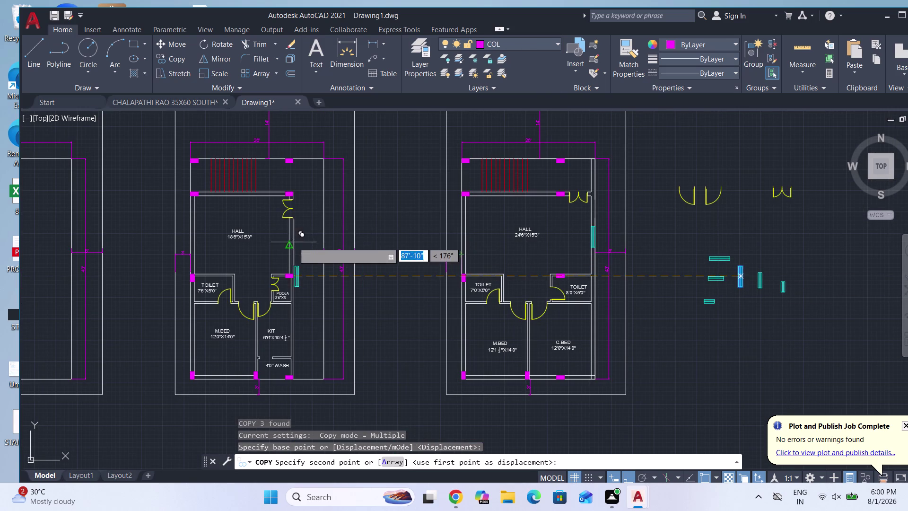
scroll(up, 3)
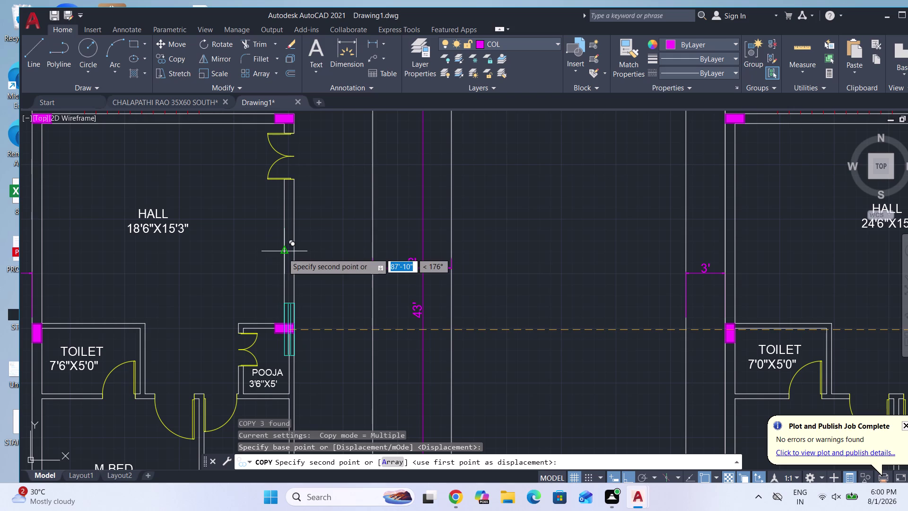
click(283, 253)
scroll(down, 3)
scroll(down, 3)
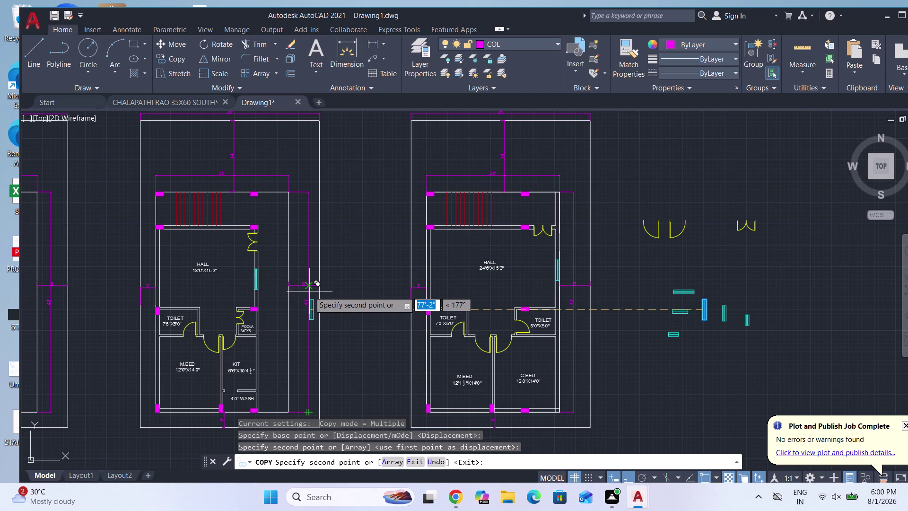
key(Escape)
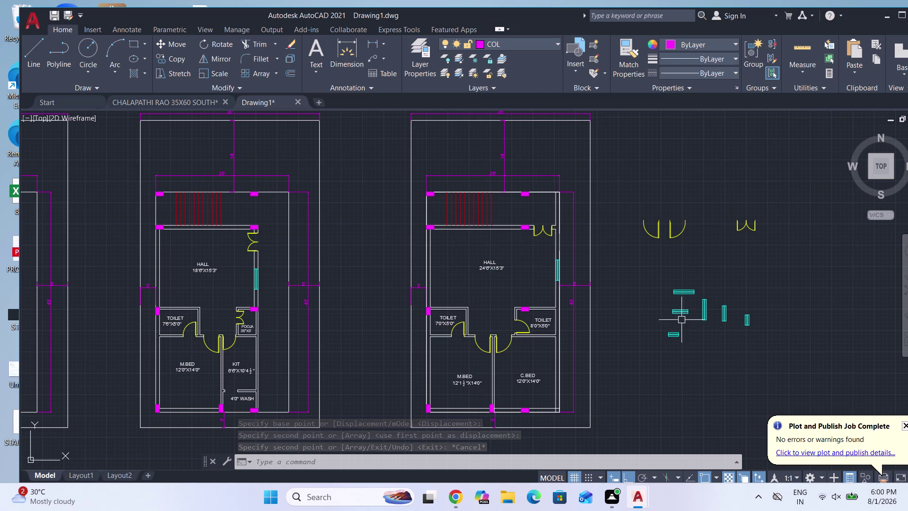
Select the horizontal cyan window symbol, then clear the selection.
scroll(up, 3)
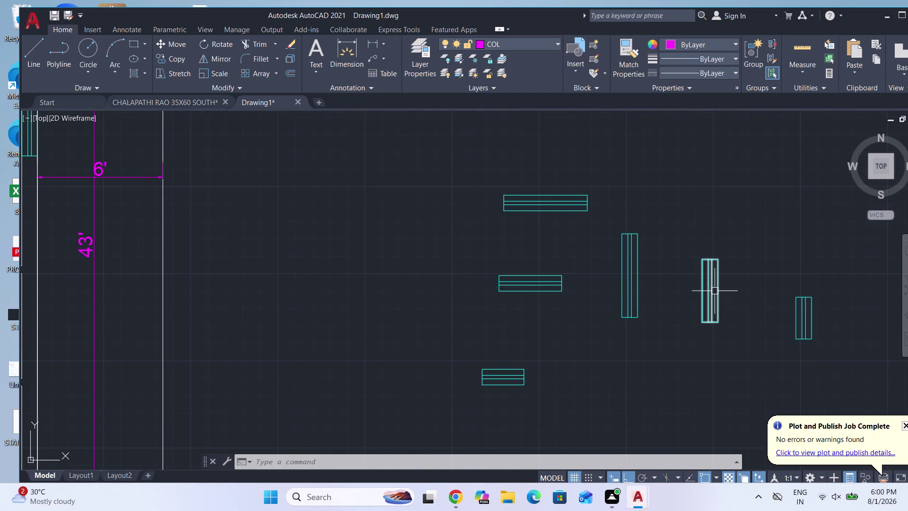
click(534, 204)
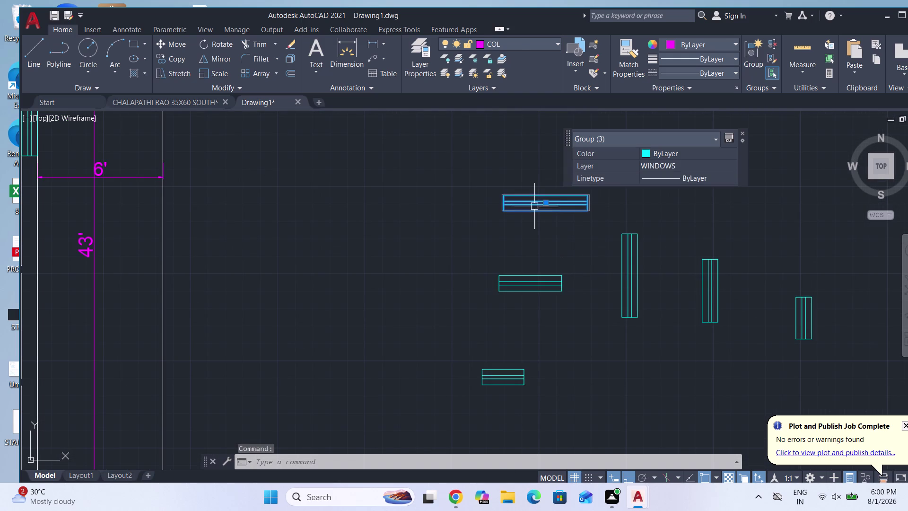
scroll(down, 3)
scroll(down, 3)
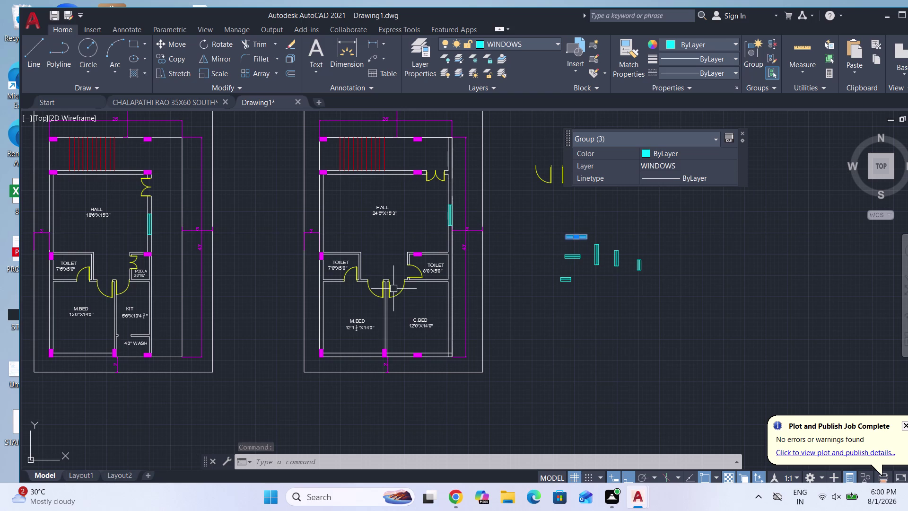
key(Escape)
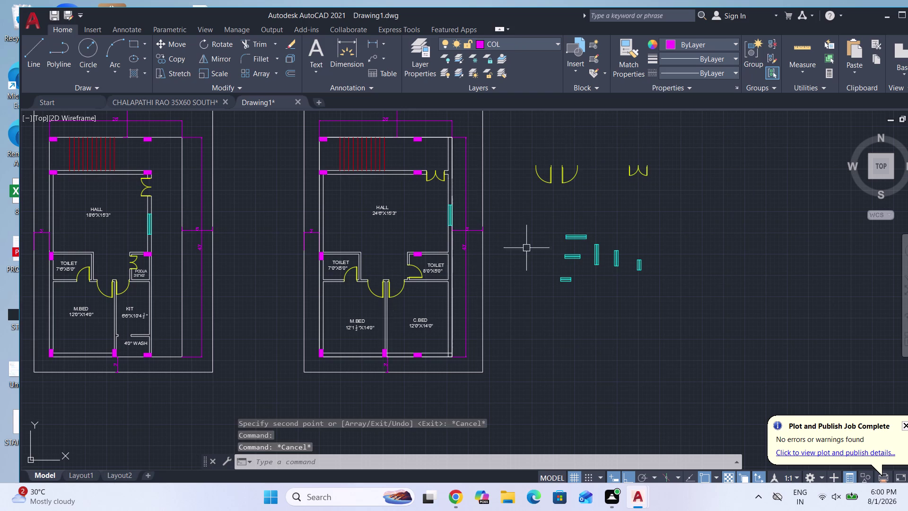
Start copying the vertical window symbol from its middle, then cancel without placing it.
scroll(up, 3)
click(507, 242)
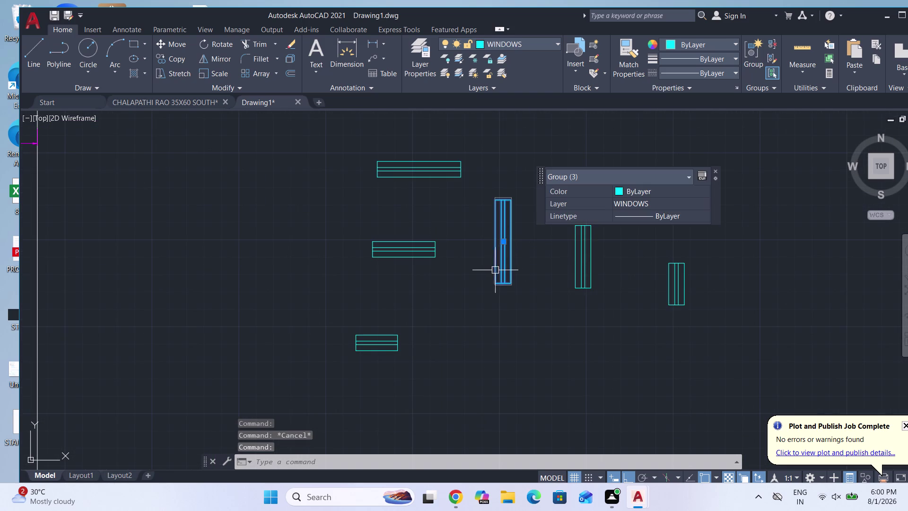
scroll(down, 3)
text(C)
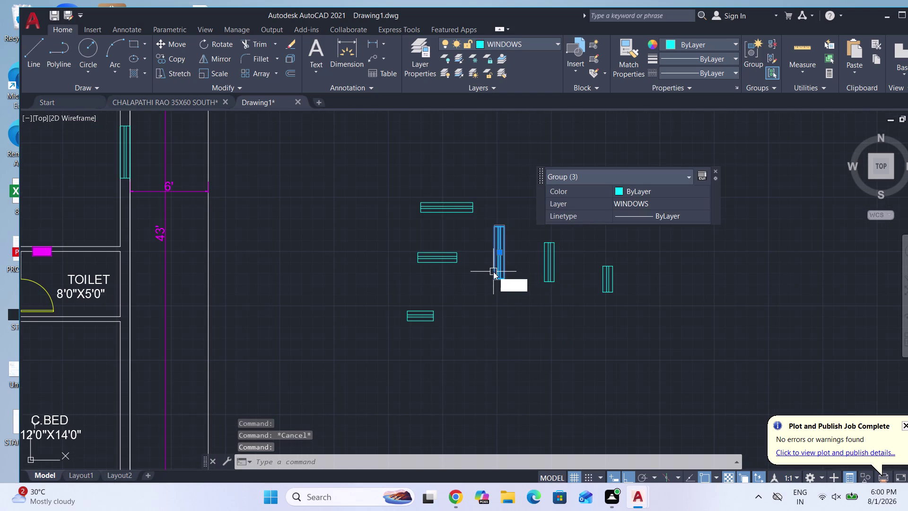
text(O)
key(Return)
scroll(up, 3)
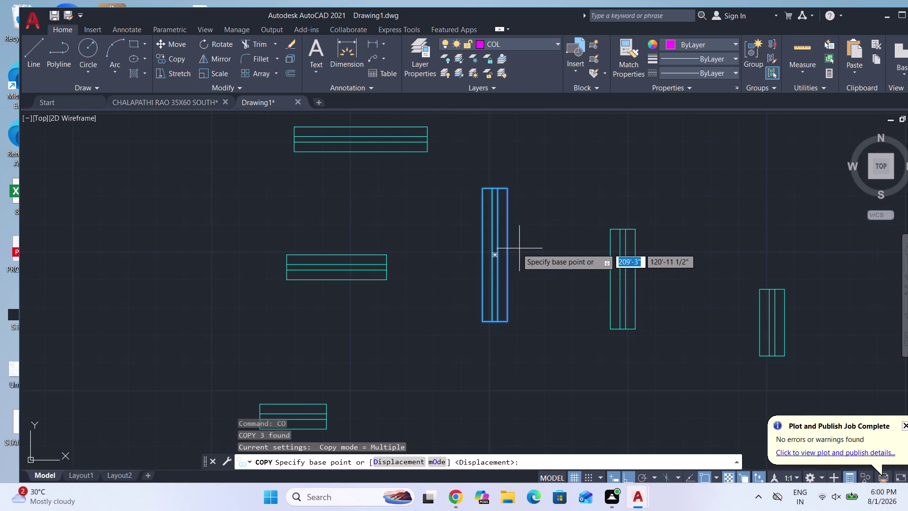
click(484, 253)
scroll(down, 3)
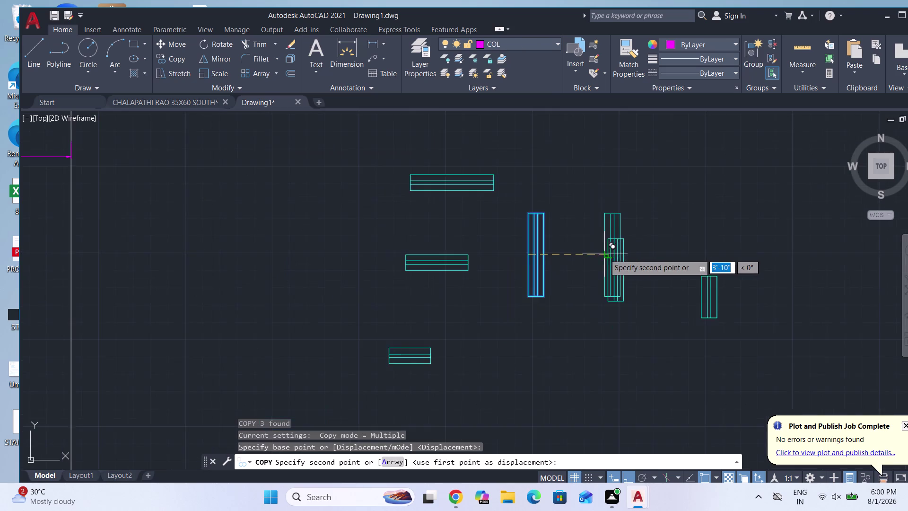
scroll(down, 3)
scroll(down, 3)
scroll(up, 3)
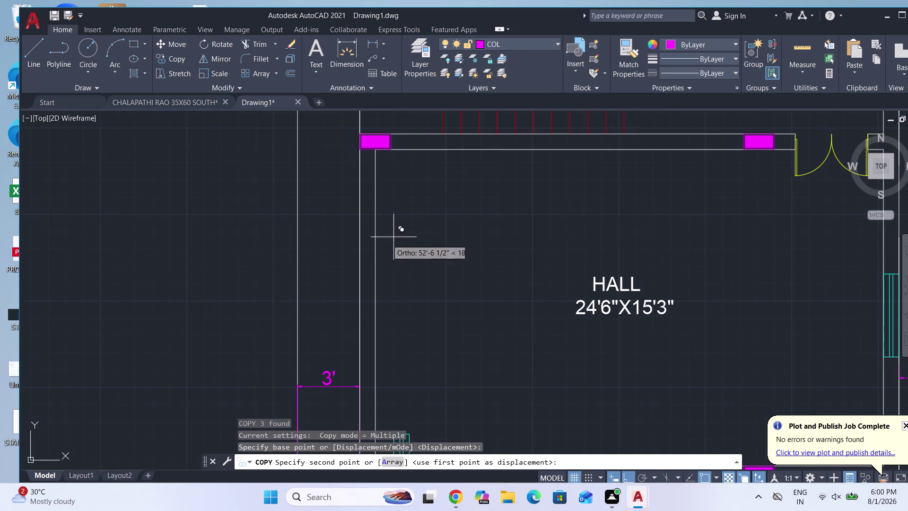
scroll(down, 3)
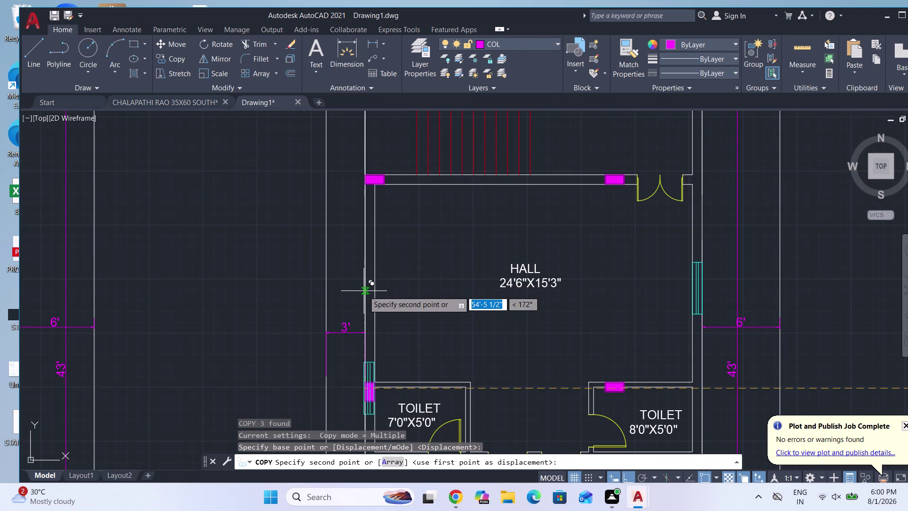
key(Escape)
scroll(down, 3)
scroll(down, 3)
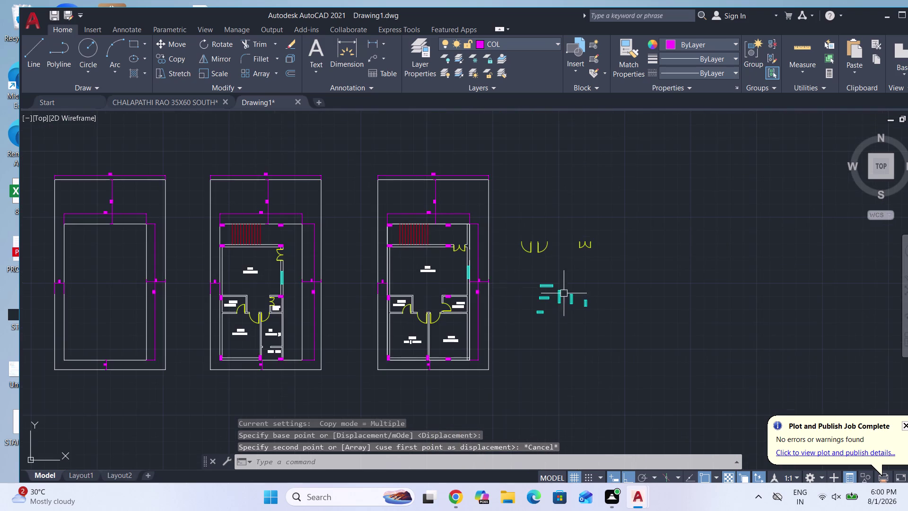
scroll(up, 3)
Copy the vertical window symbol onto the left hall walls of both plans.
click(522, 308)
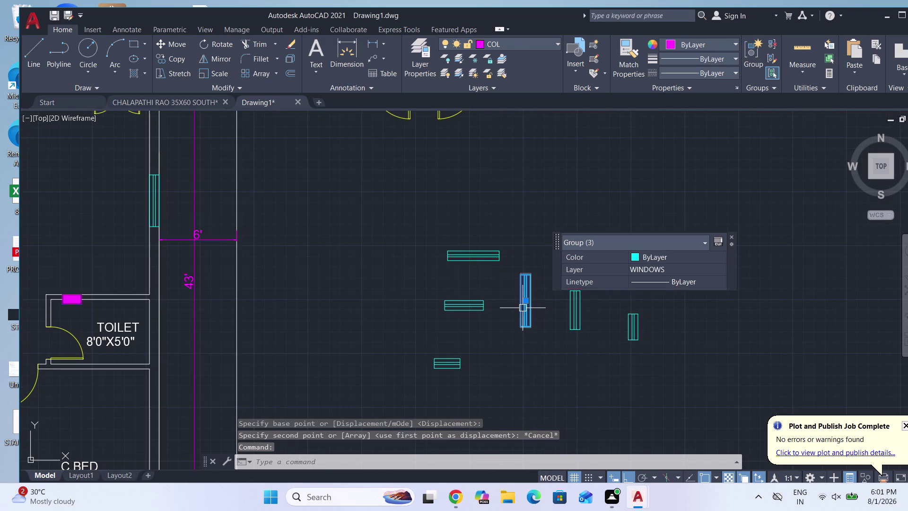
text(CO)
key(Return)
scroll(up, 3)
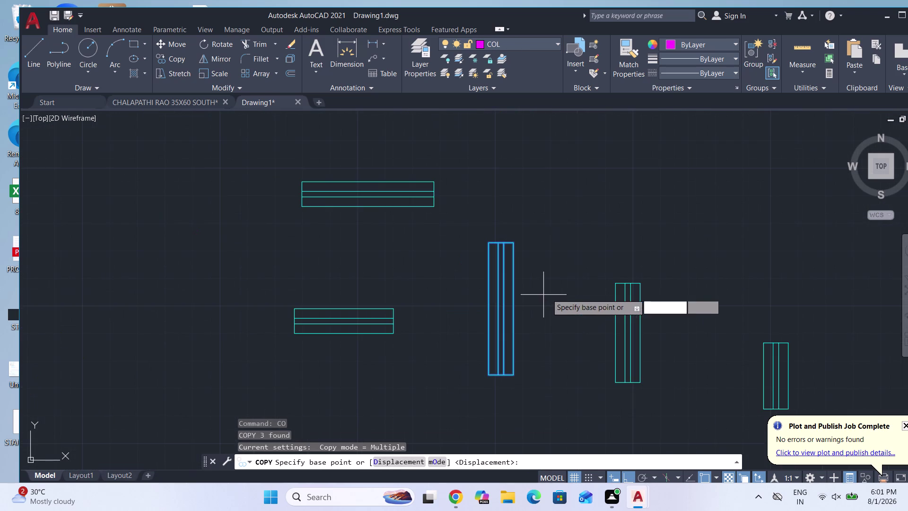
click(514, 309)
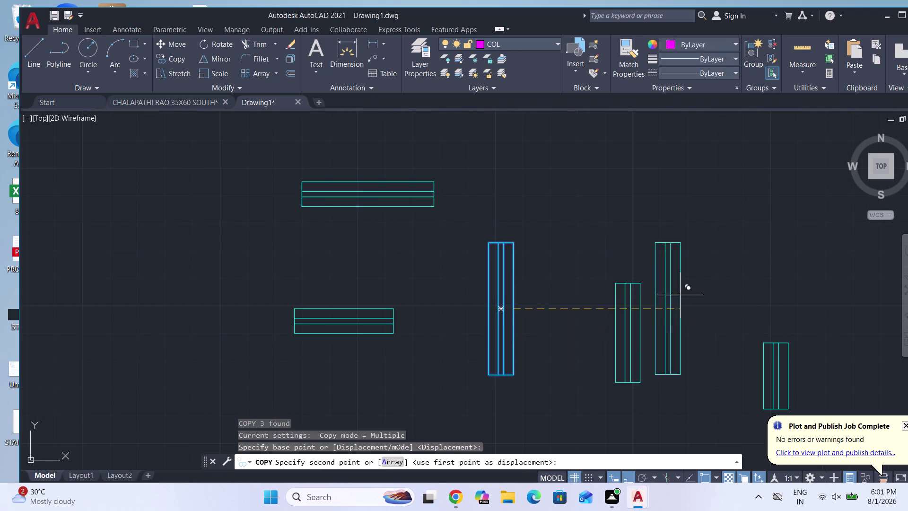
scroll(down, 3)
scroll(up, 3)
scroll(up, 3)
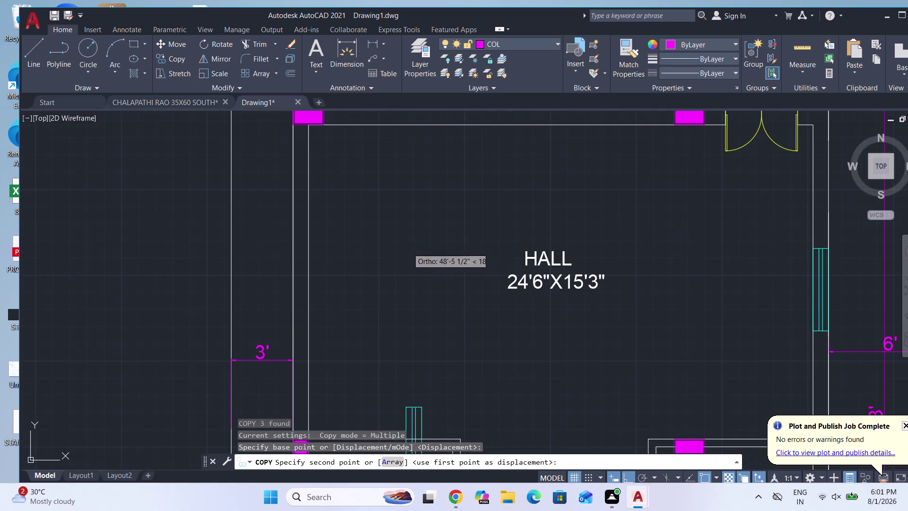
click(309, 282)
scroll(down, 3)
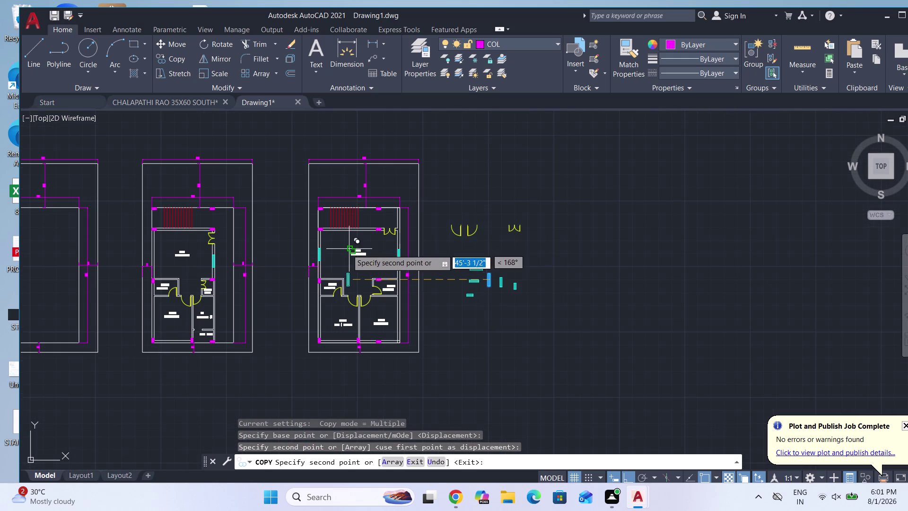
scroll(up, 3)
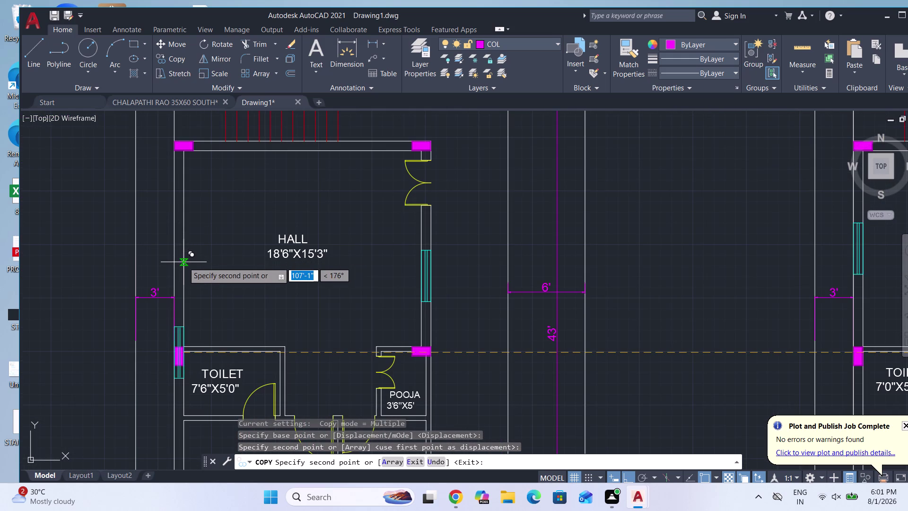
click(184, 247)
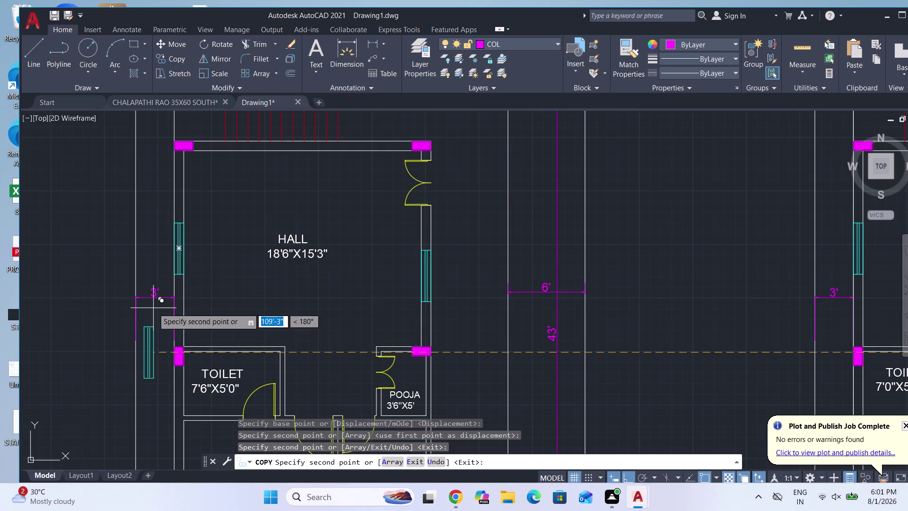
scroll(down, 3)
scroll(down, 3)
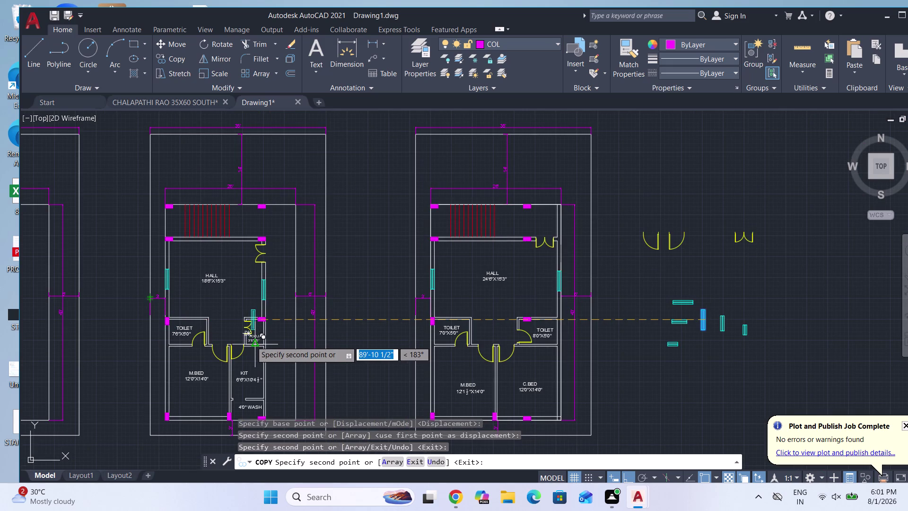
key(Escape)
Delete the misplaced window on the left plan's right hall wall.
scroll(up, 3)
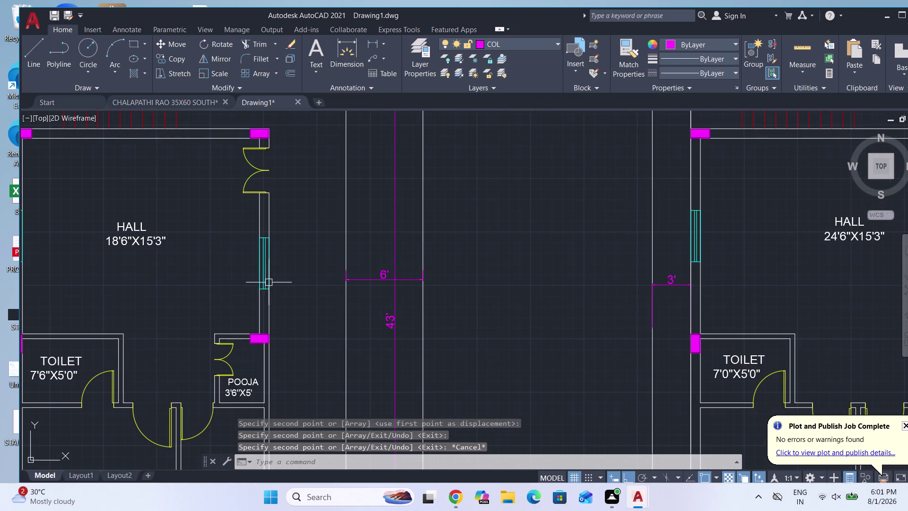
scroll(down, 3)
click(269, 270)
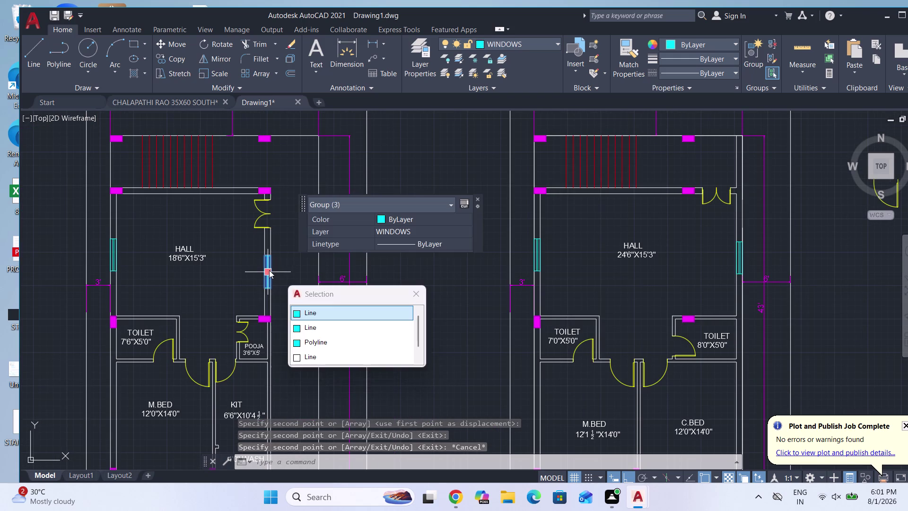
key(Delete)
Copy the left-wall window across to the hall's right wall, based at its bottom corner.
scroll(up, 3)
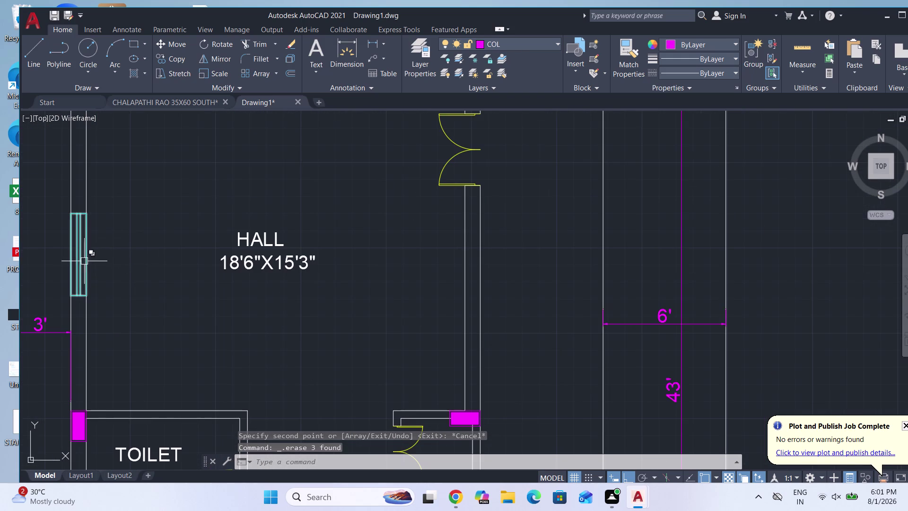
click(81, 261)
key(c)
key(o)
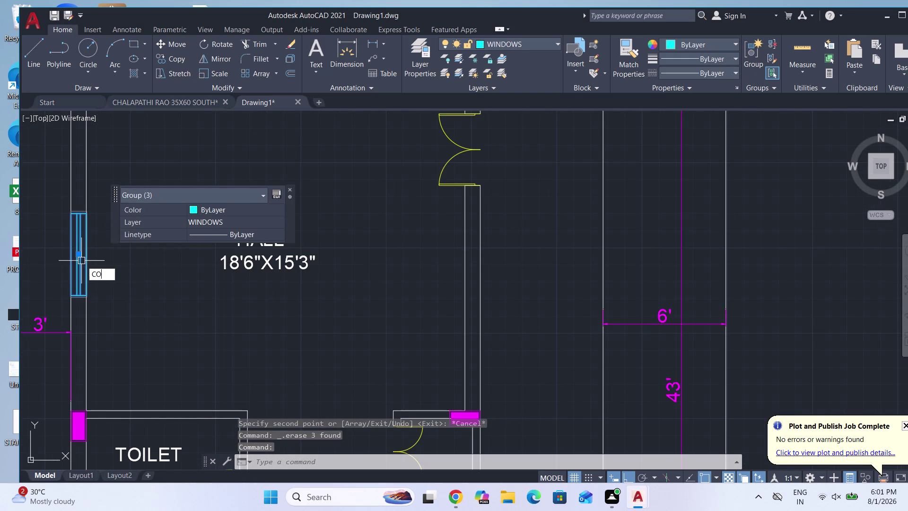
key(Return)
scroll(up, 3)
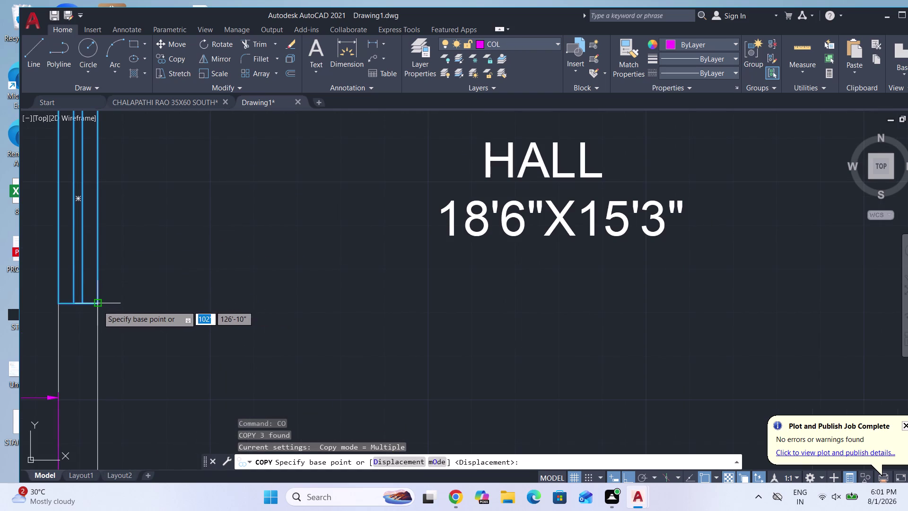
click(98, 306)
scroll(down, 3)
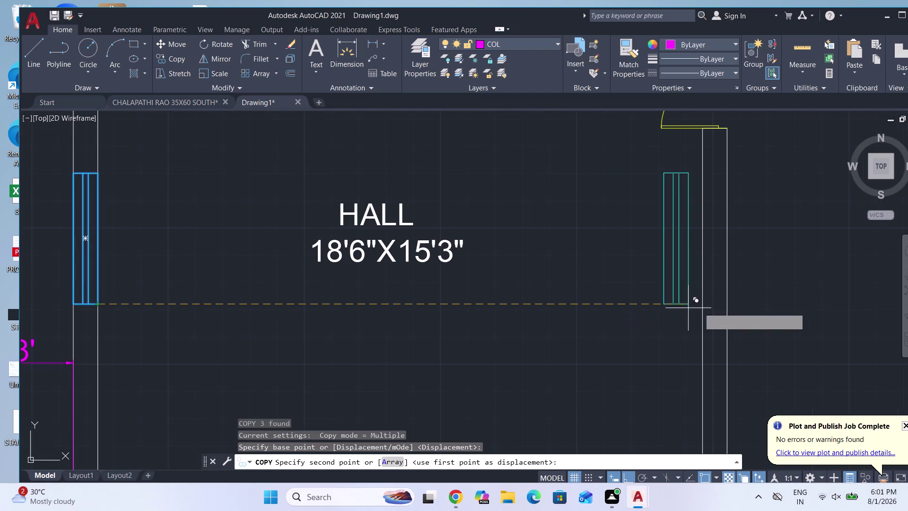
click(730, 307)
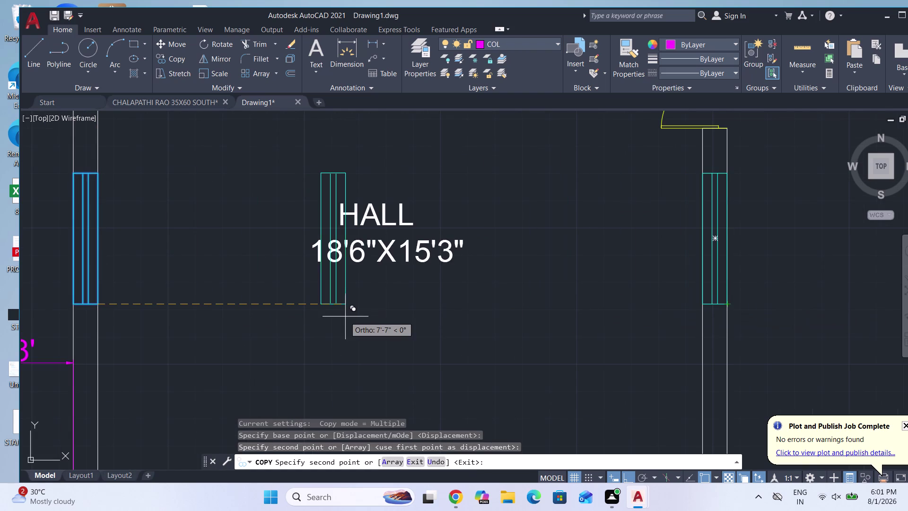
key(Escape)
scroll(down, 3)
scroll(down, 3)
scroll(down, 3)
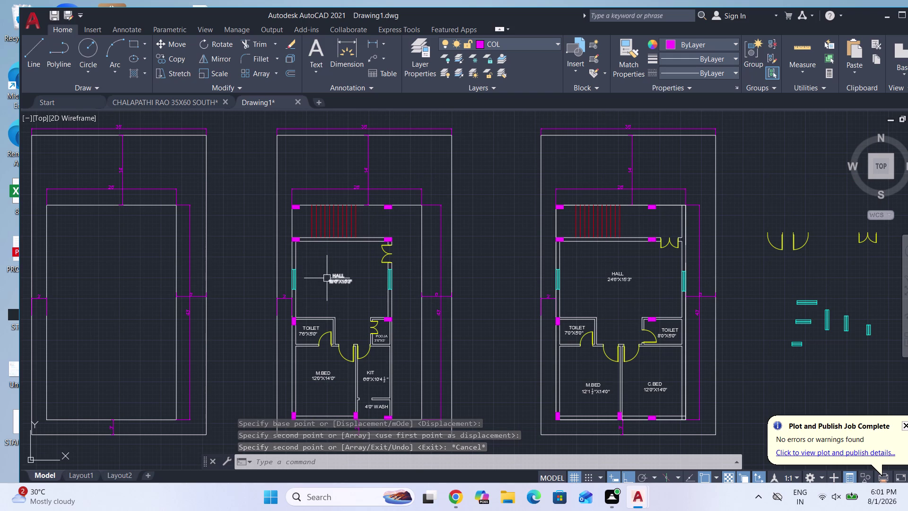
Select a vertical window symbol and cancel the mistyped command.
scroll(down, 3)
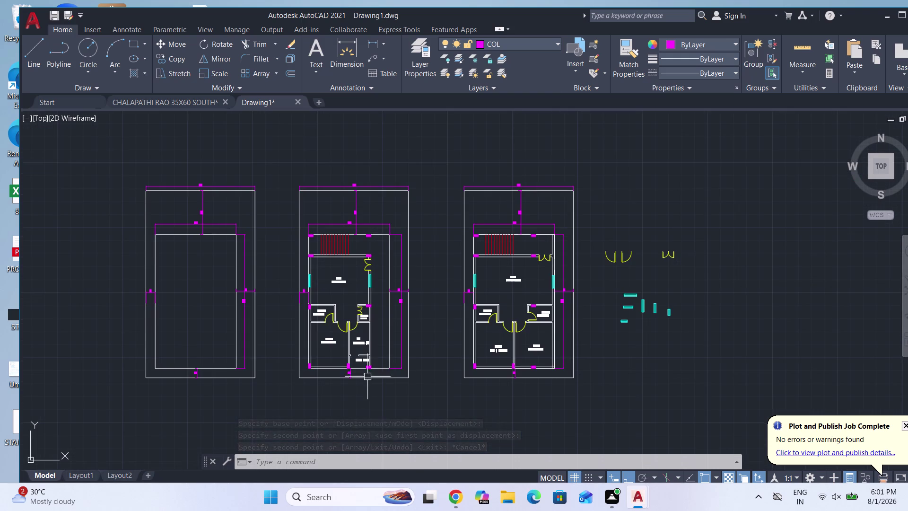
scroll(up, 3)
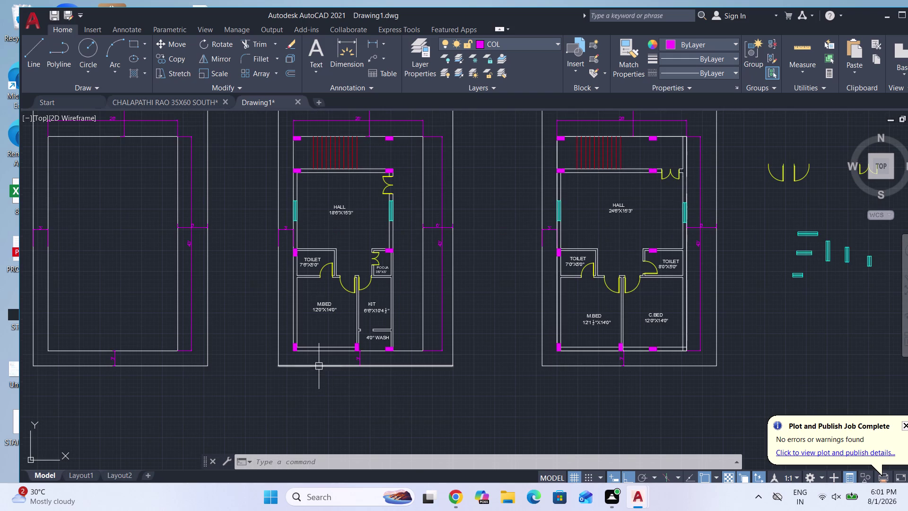
scroll(down, 3)
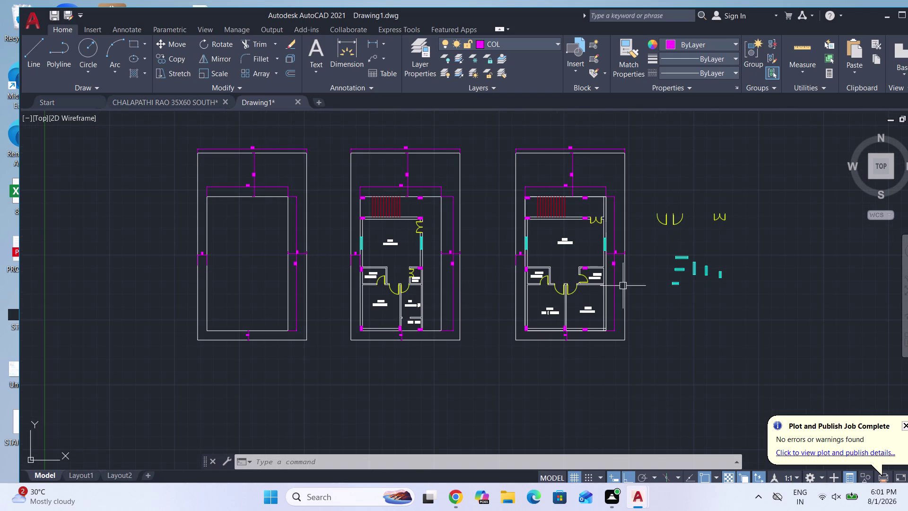
scroll(up, 3)
scroll(up, 3)
scroll(up, 3)
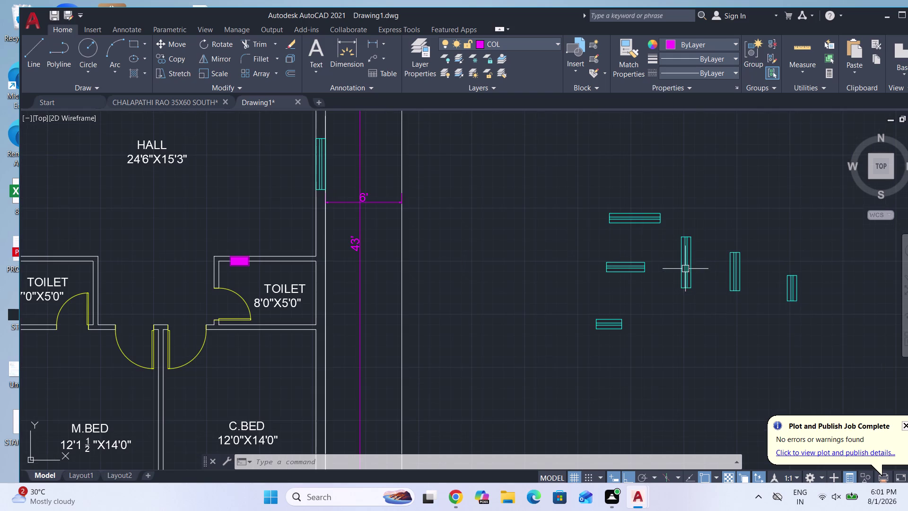
click(692, 266)
key(c)
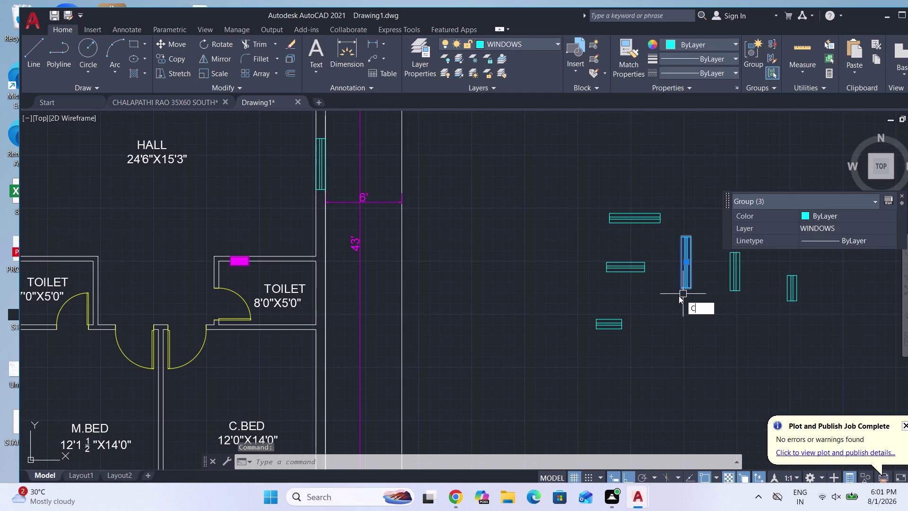
key(Escape)
Copy a window symbol onto the M.BED left walls of both plans.
click(739, 276)
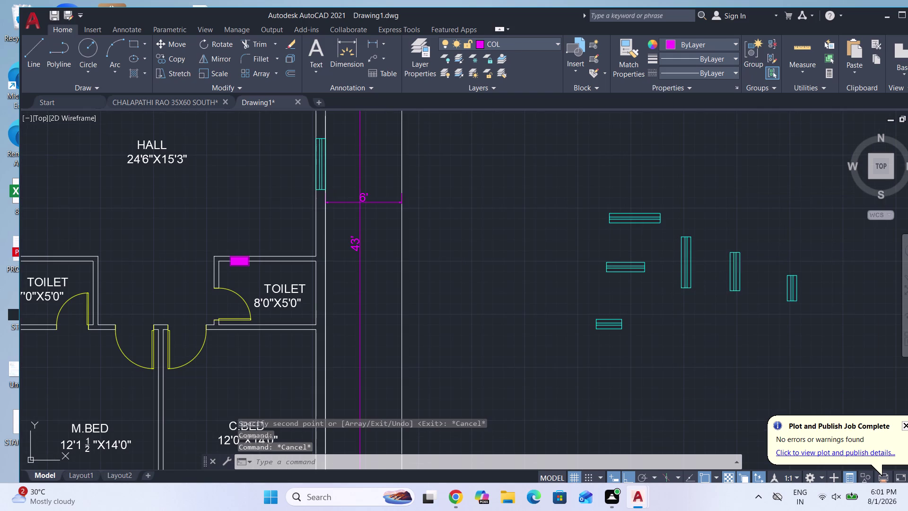
text(CO)
key(Return)
scroll(up, 3)
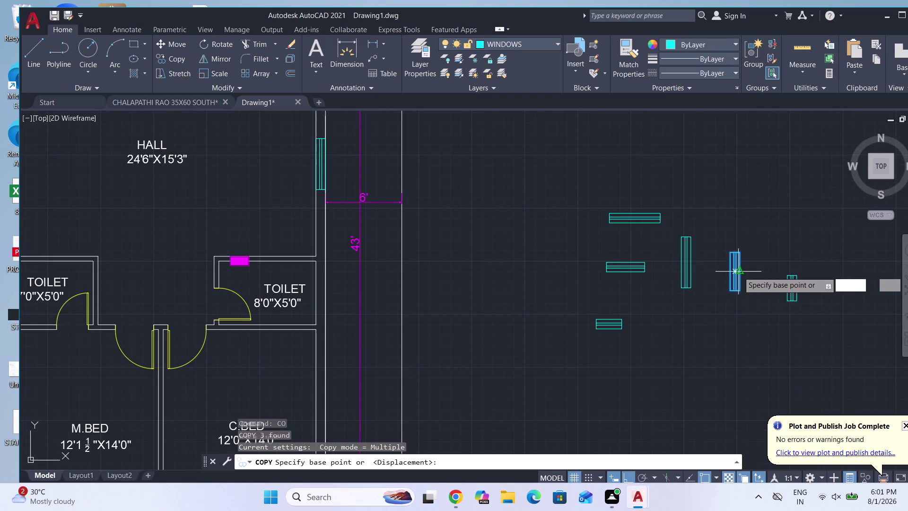
scroll(up, 3)
click(744, 270)
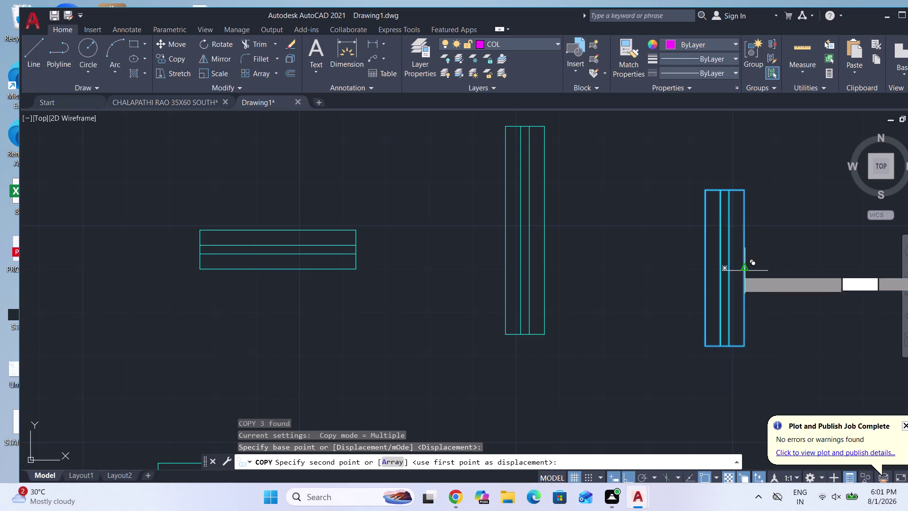
scroll(down, 3)
scroll(up, 3)
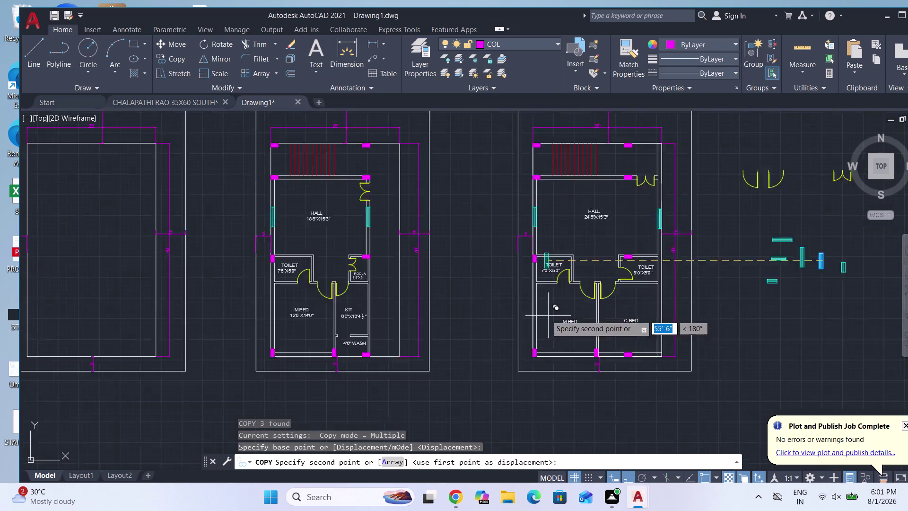
scroll(up, 3)
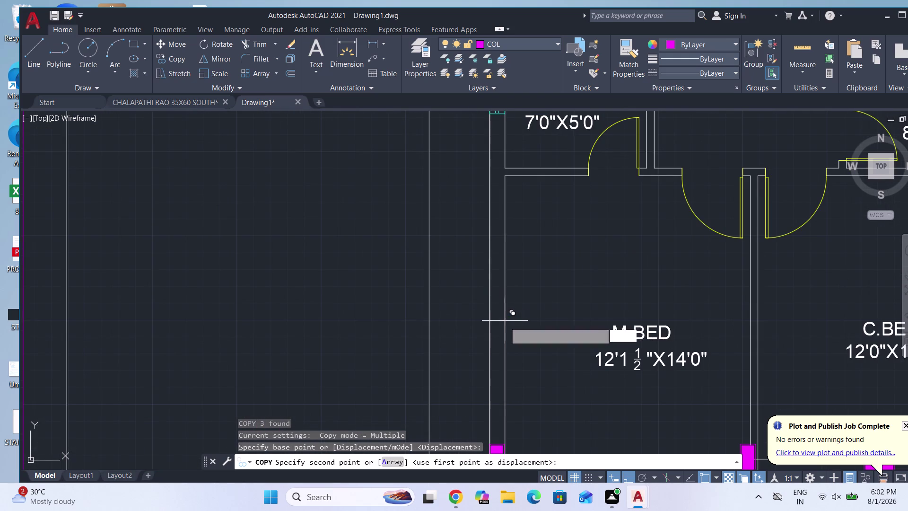
click(504, 323)
scroll(down, 3)
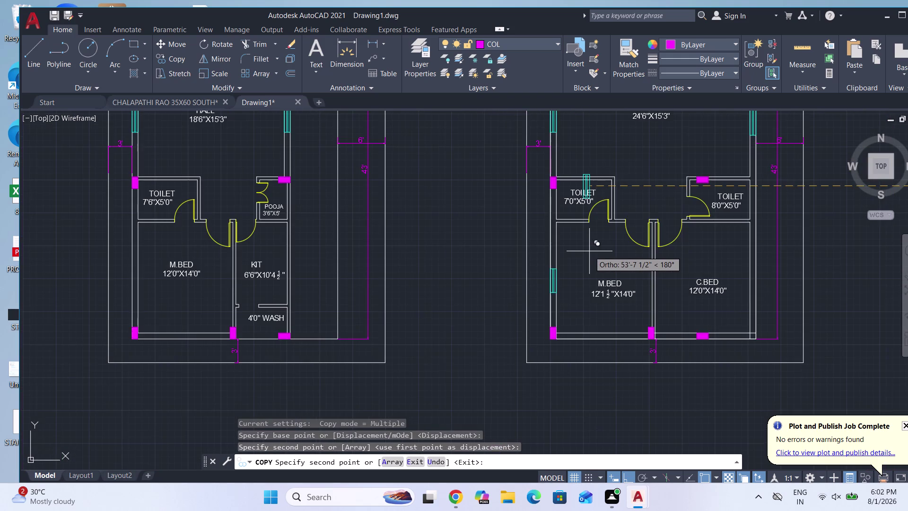
scroll(down, 3)
scroll(up, 3)
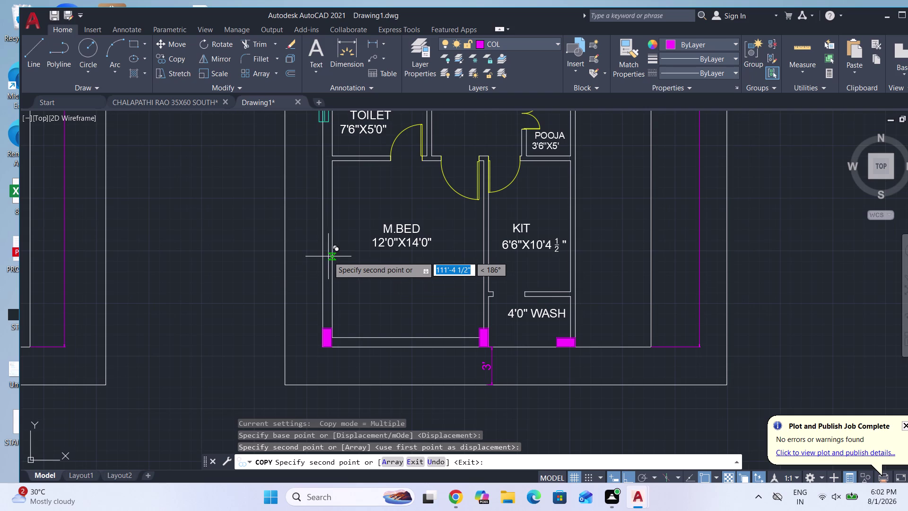
click(330, 246)
scroll(down, 3)
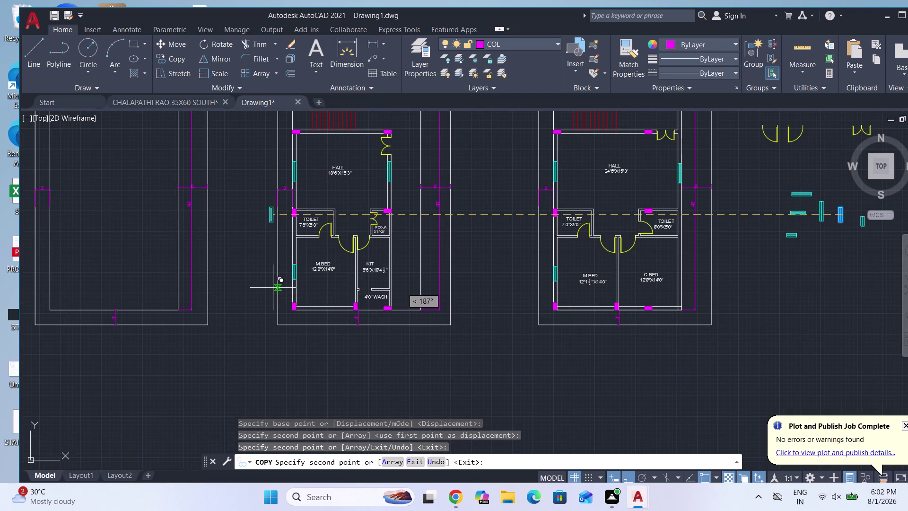
scroll(down, 3)
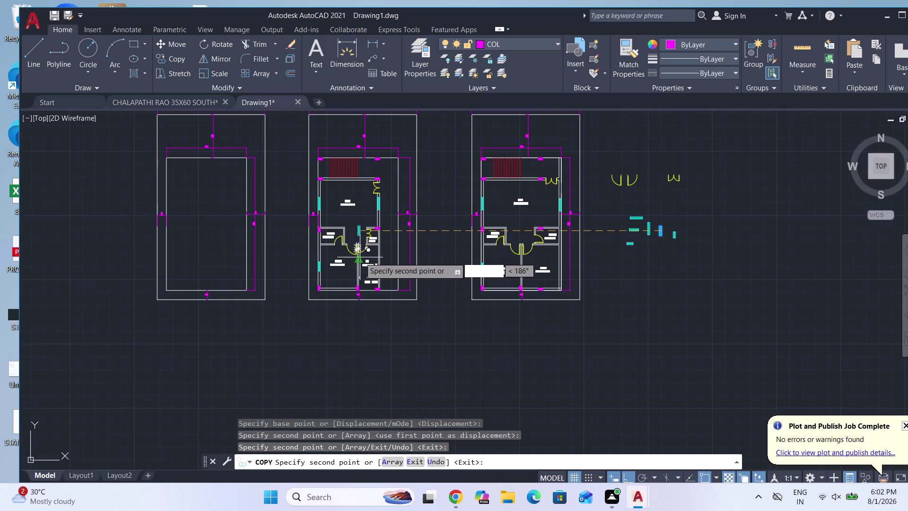
scroll(up, 3)
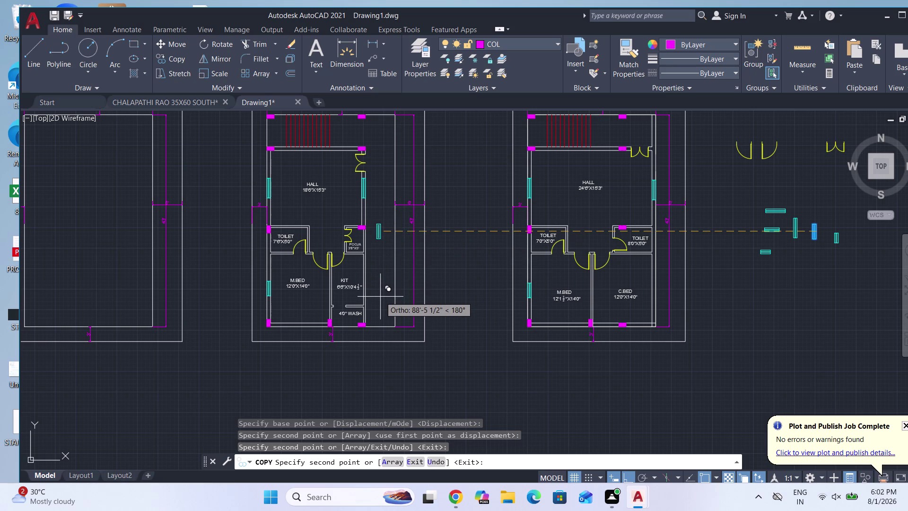
key(Escape)
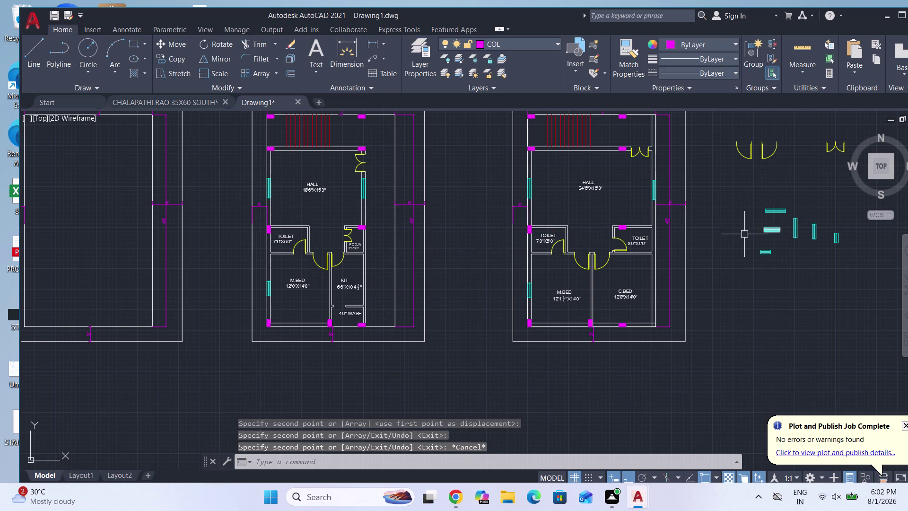
Start copying the tall window symbol, then abandon the copy without placing it.
scroll(down, 3)
scroll(up, 3)
scroll(up, 3)
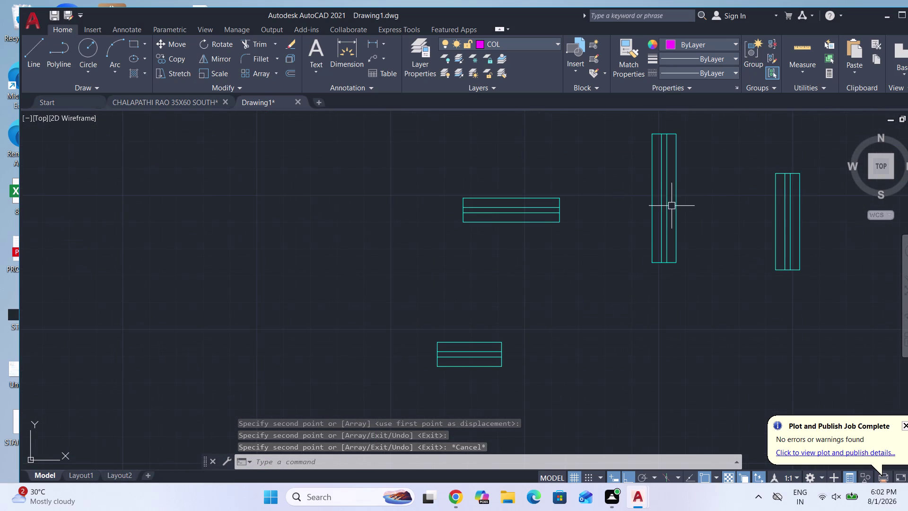
click(666, 205)
text(C)
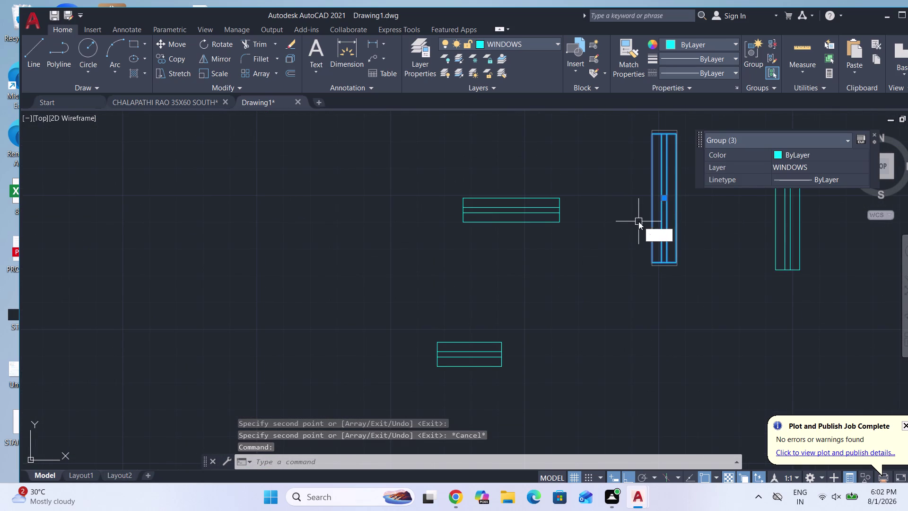
text(O)
key(Return)
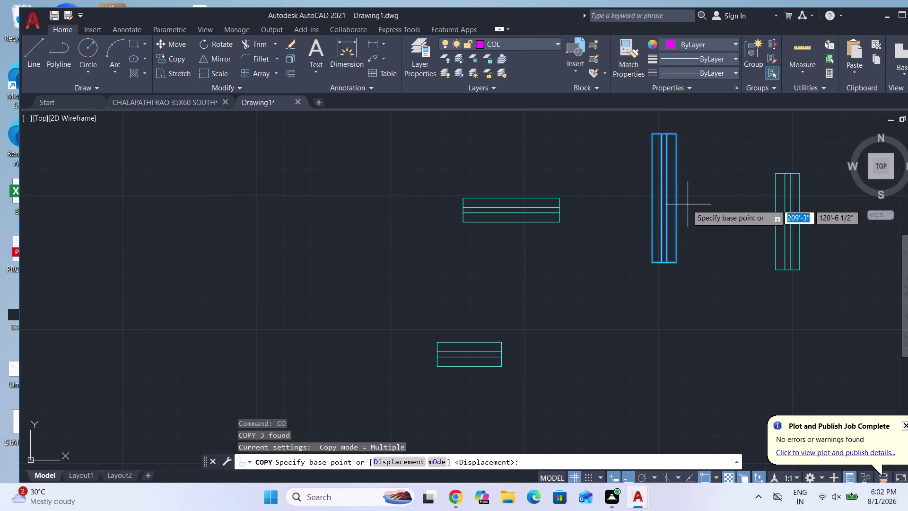
click(677, 196)
scroll(down, 3)
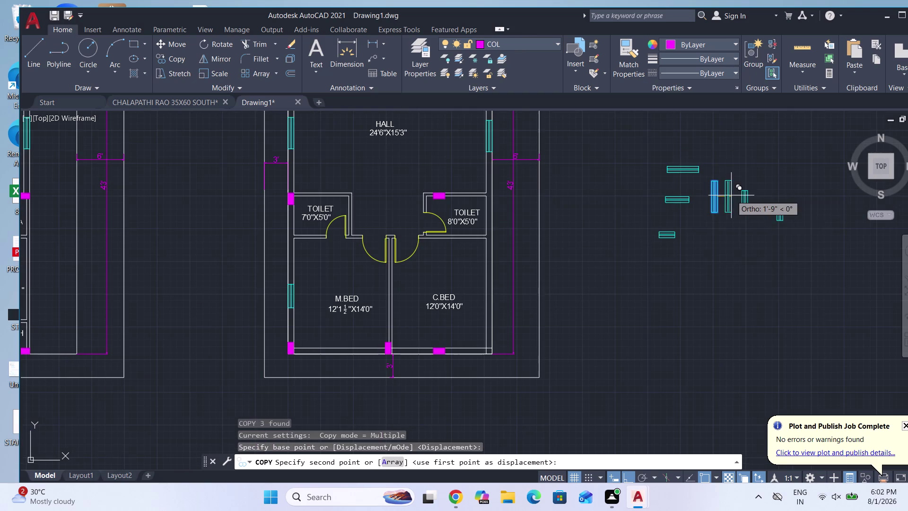
scroll(up, 3)
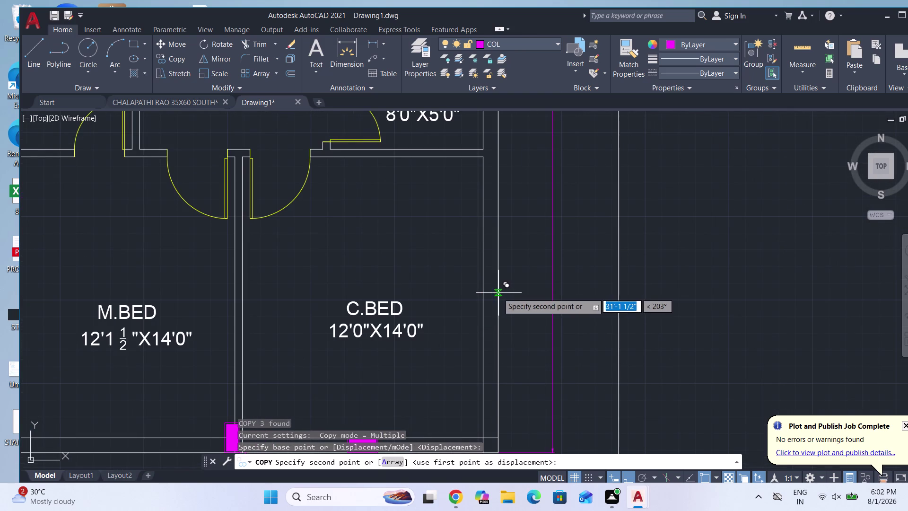
key(Escape)
Select another window symbol, then clear the selection.
scroll(down, 3)
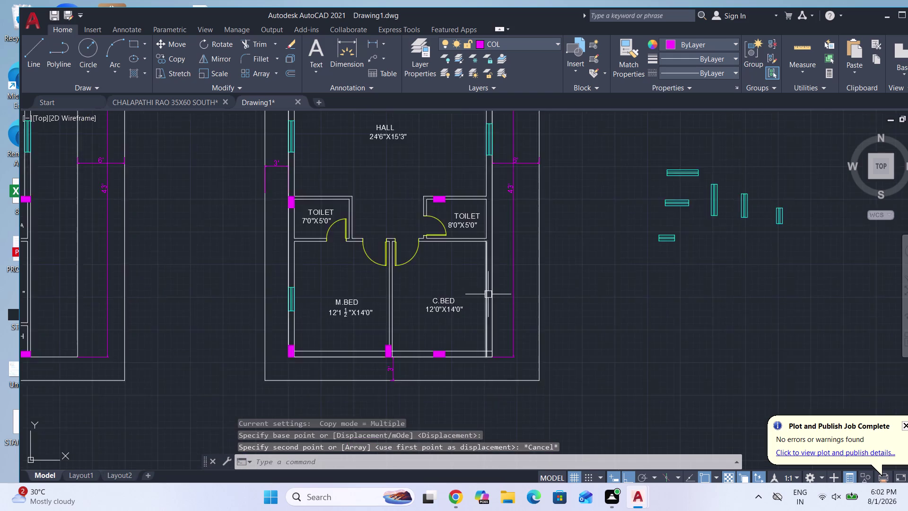
scroll(down, 3)
scroll(up, 3)
scroll(up, 3)
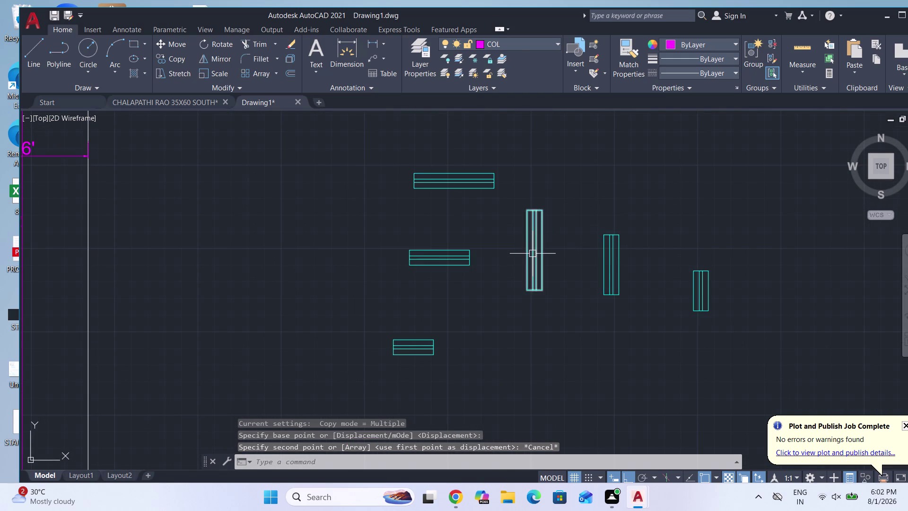
click(533, 254)
key(c)
key(Escape)
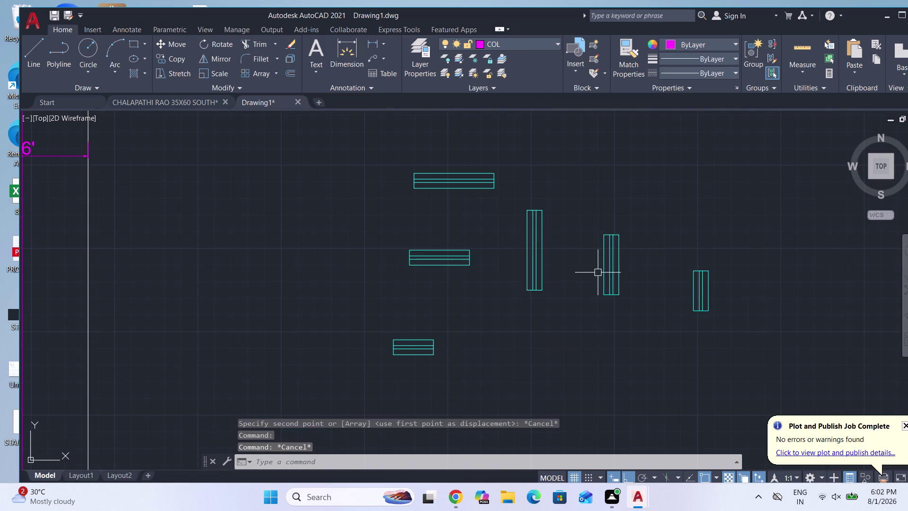
Copy the narrow window symbol onto the C.BED right wall and the KIT right wall.
click(606, 273)
key(c)
key(o)
key(Return)
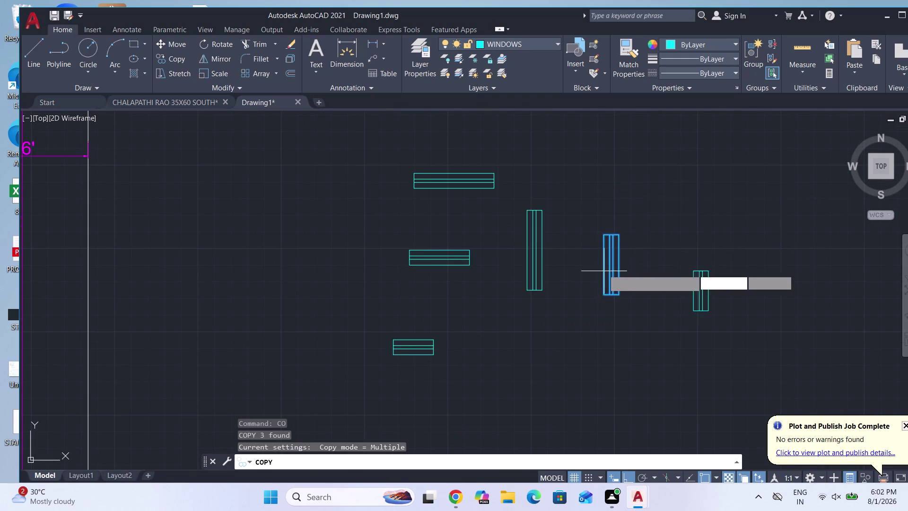
scroll(up, 3)
click(601, 257)
scroll(down, 3)
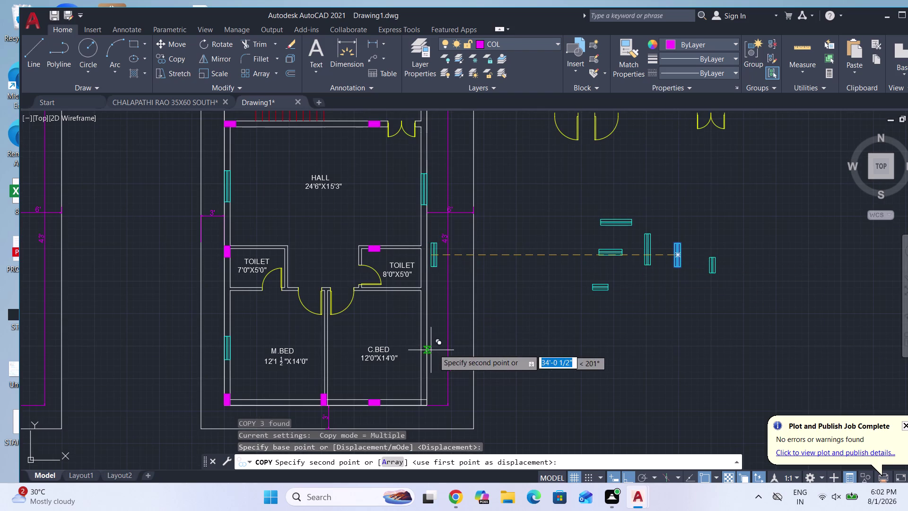
scroll(up, 3)
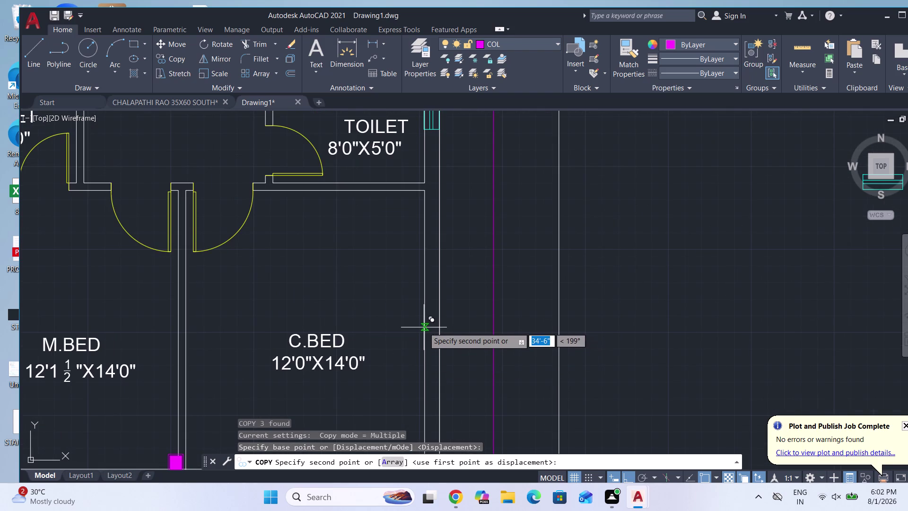
click(424, 336)
scroll(down, 3)
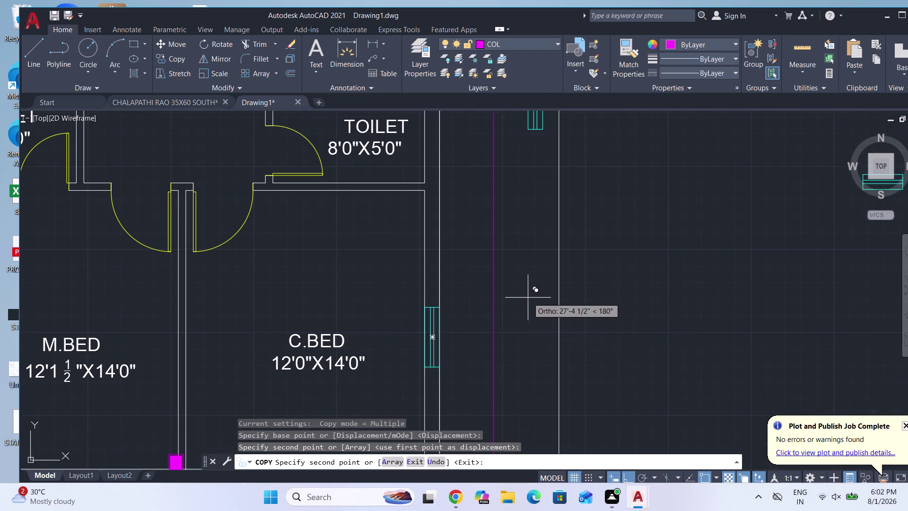
scroll(down, 3)
scroll(down, 3)
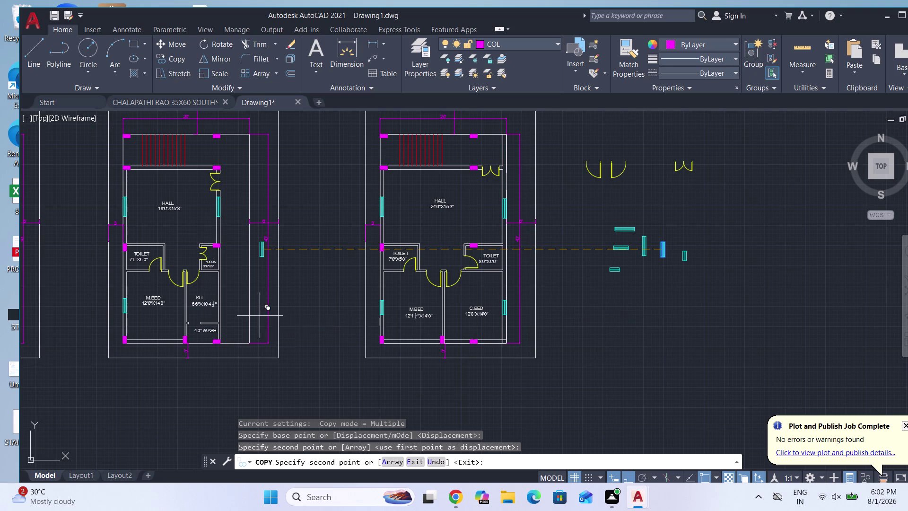
scroll(up, 3)
scroll(up, 3)
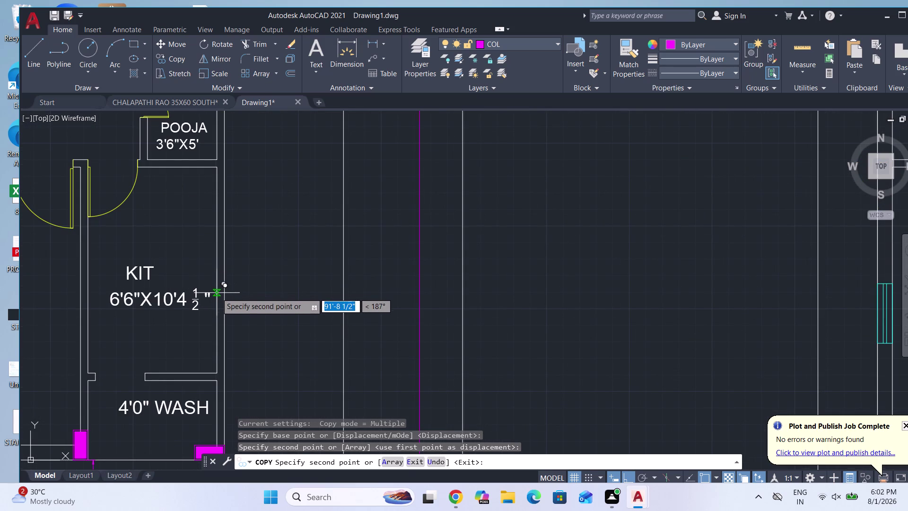
click(218, 269)
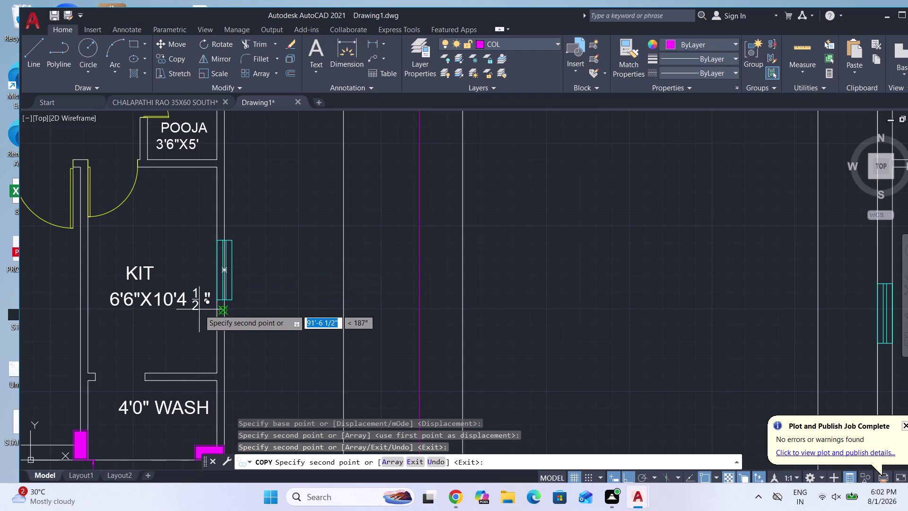
scroll(down, 3)
key(Escape)
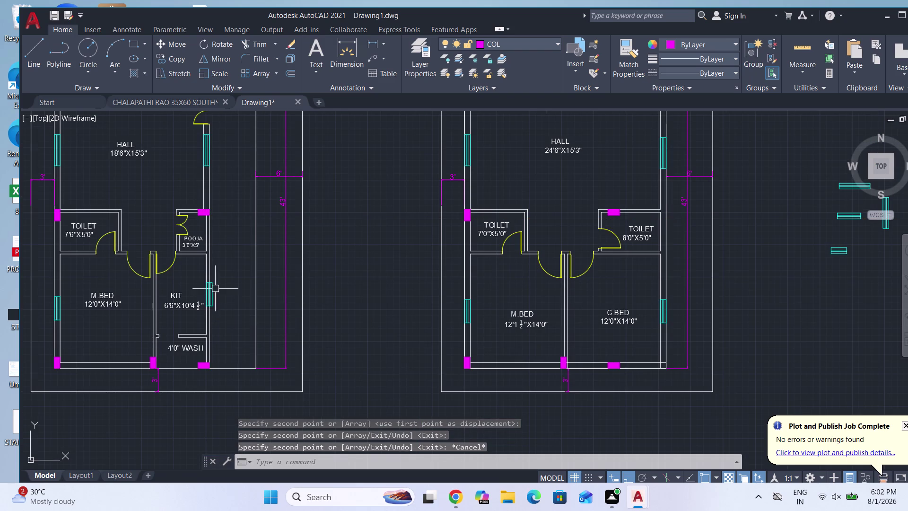
scroll(up, 3)
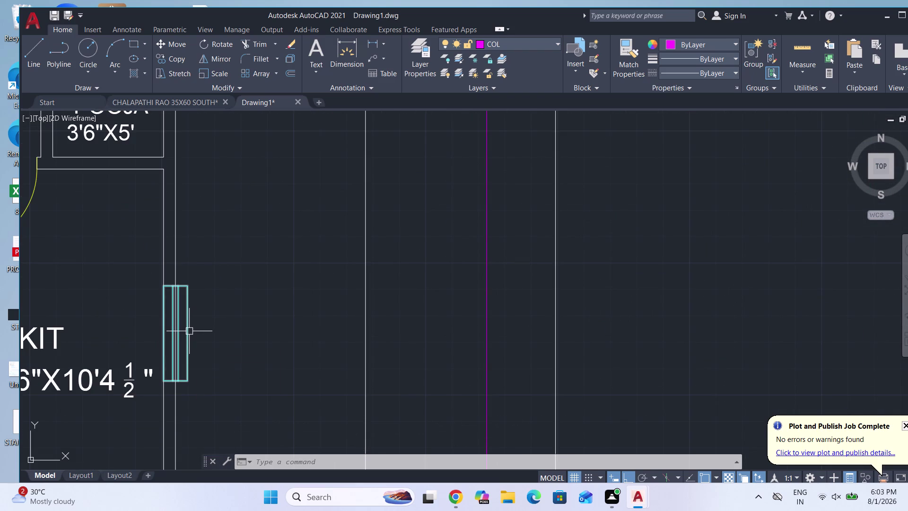
Erase the window just placed on the kitchen wall and zoom out.
key(Escape)
click(188, 339)
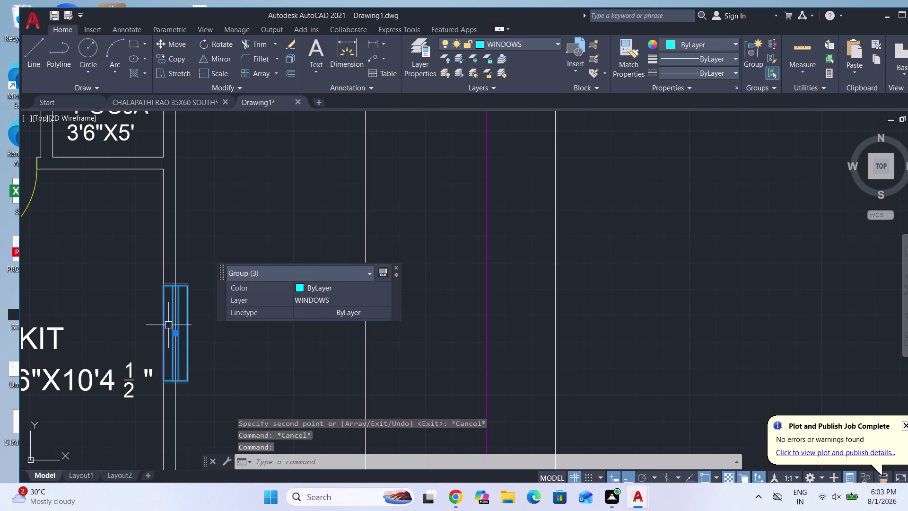
key(Escape)
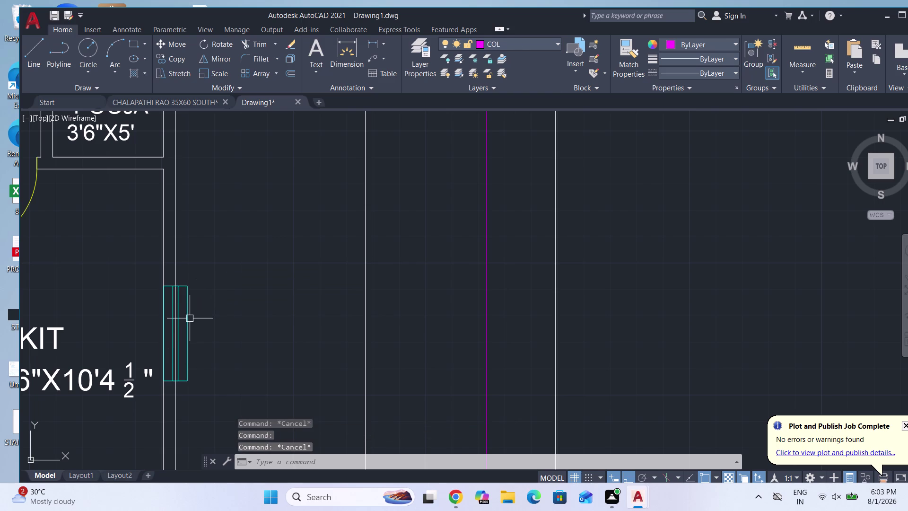
click(189, 318)
key(Delete)
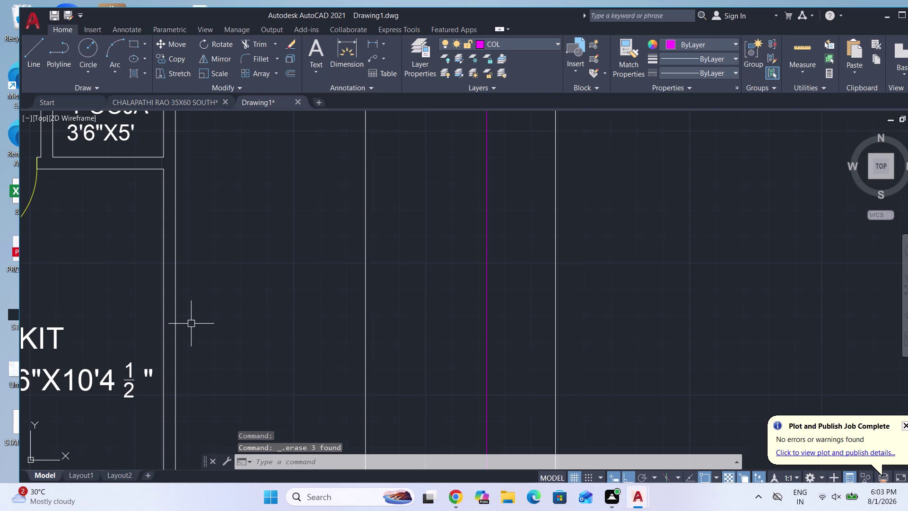
scroll(down, 3)
scroll(down, 3)
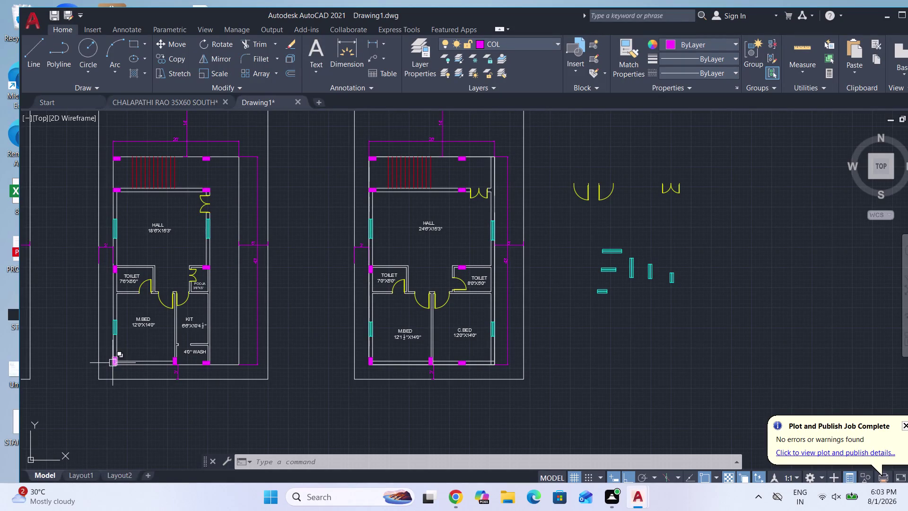
Copy the cyan window symbol from its midpoint onto the M.BED bottom wall.
scroll(up, 3)
scroll(down, 3)
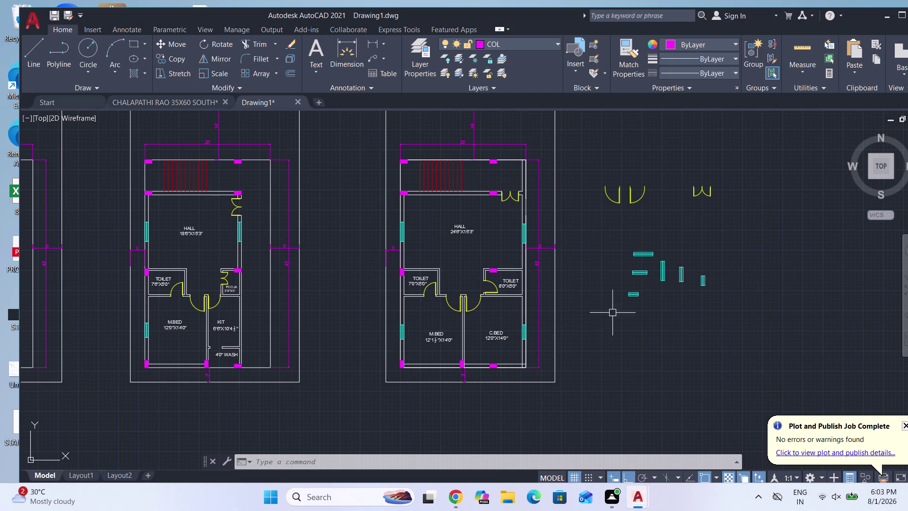
scroll(up, 3)
click(639, 268)
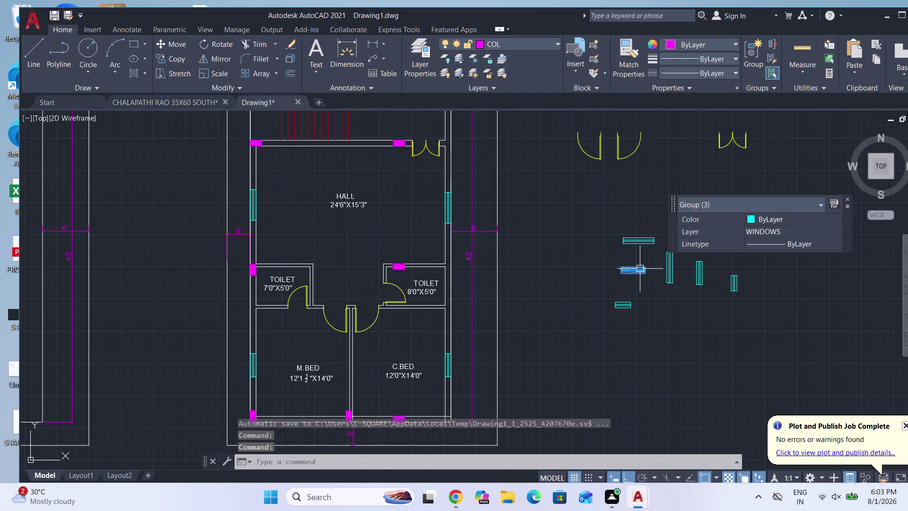
key(c)
key(o)
key(Return)
scroll(up, 3)
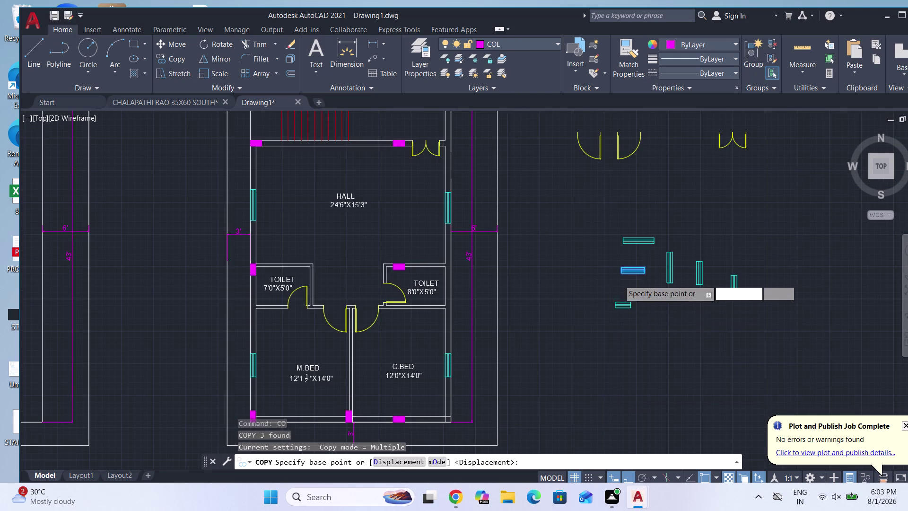
scroll(up, 3)
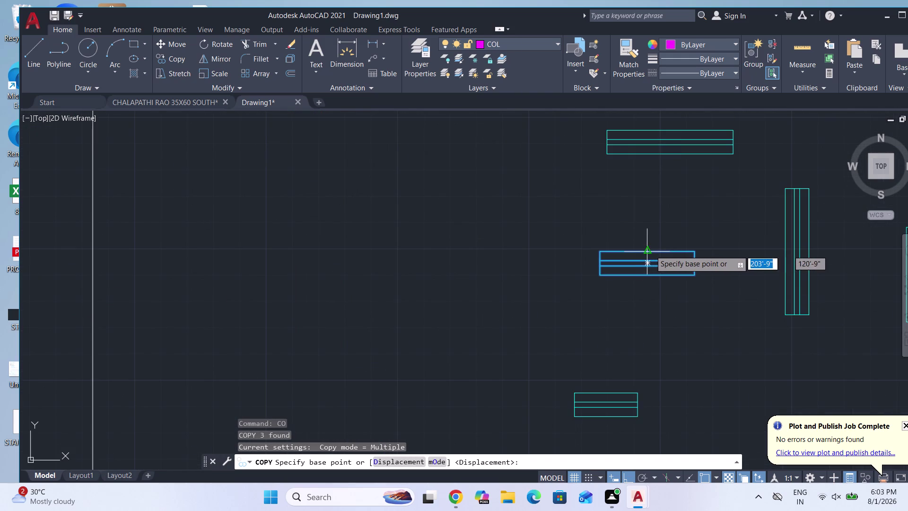
click(648, 250)
scroll(down, 3)
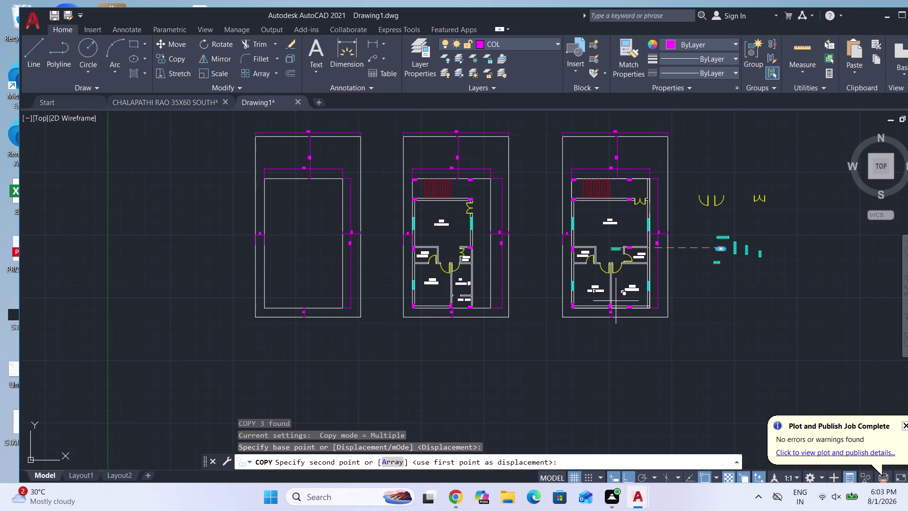
scroll(up, 3)
scroll(up, 3)
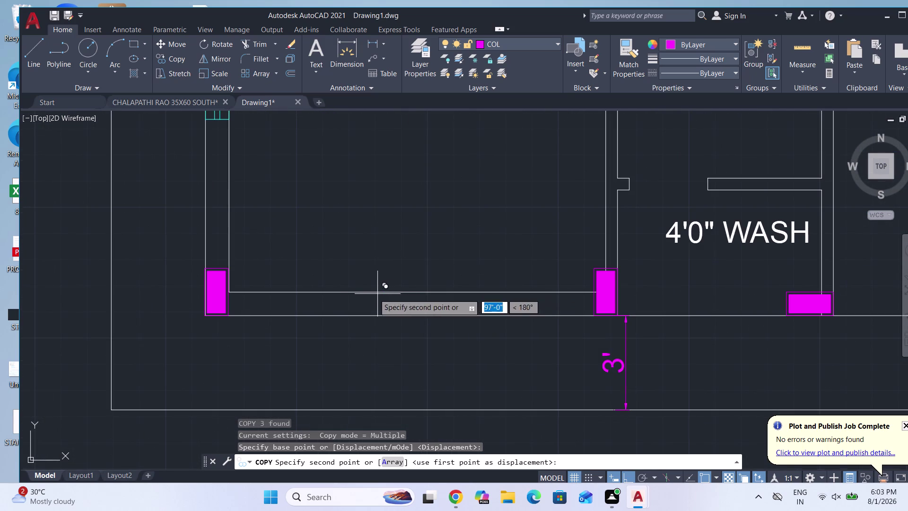
click(417, 293)
scroll(down, 3)
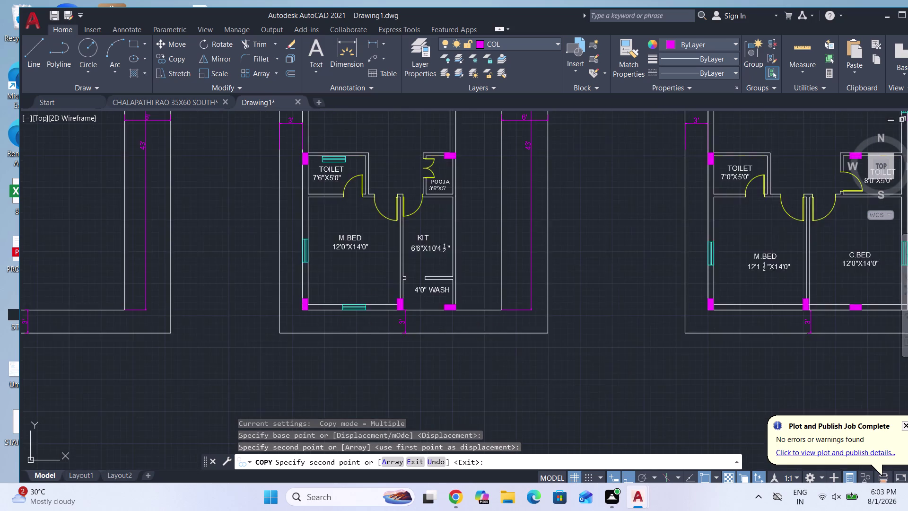
scroll(down, 3)
scroll(up, 3)
scroll(up, 3)
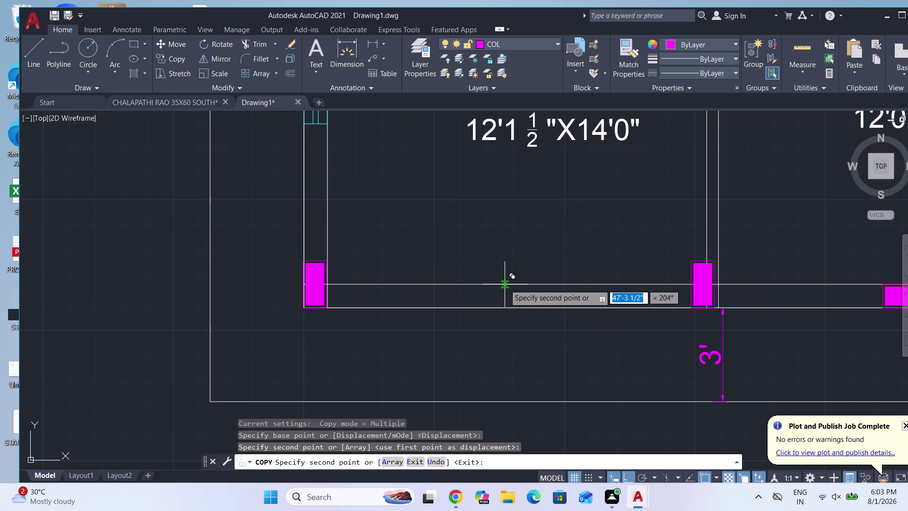
Place a window copy centred between two columns using the M2P midpoint snap.
text(M)
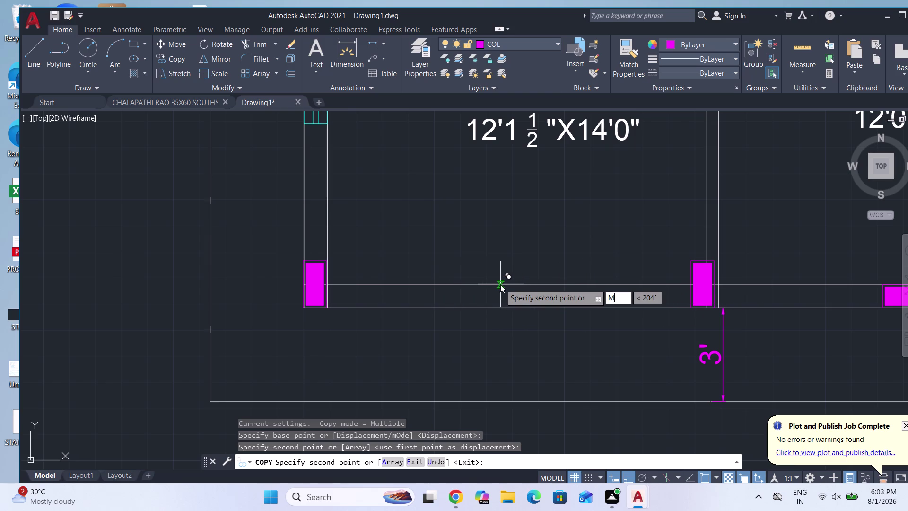
text(2)
key(p)
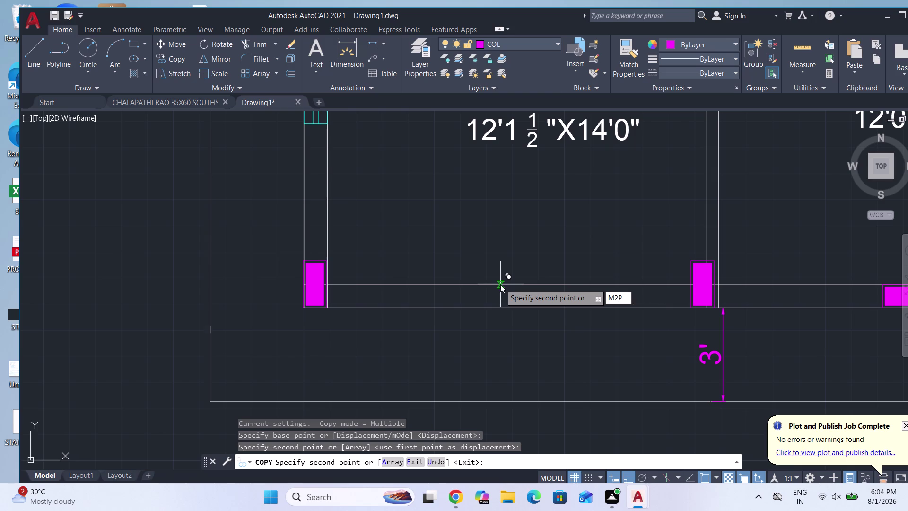
key(Return)
scroll(up, 3)
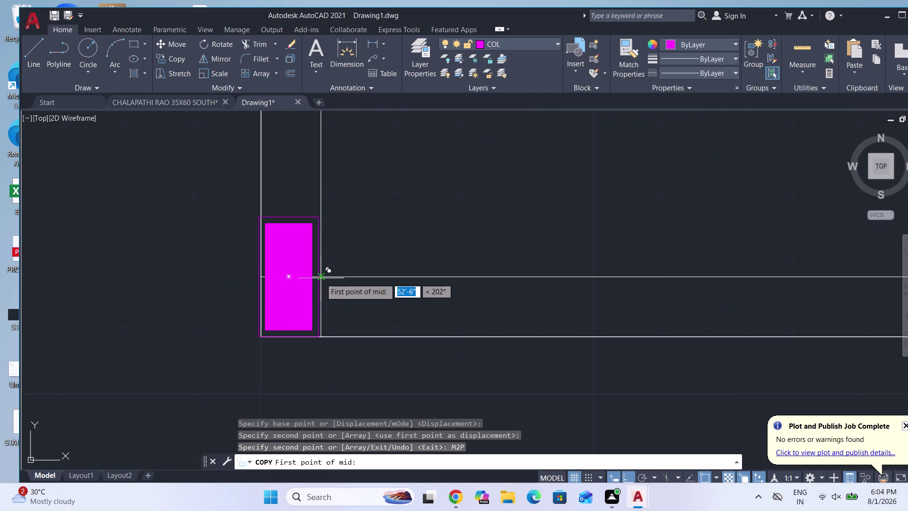
click(321, 277)
scroll(down, 3)
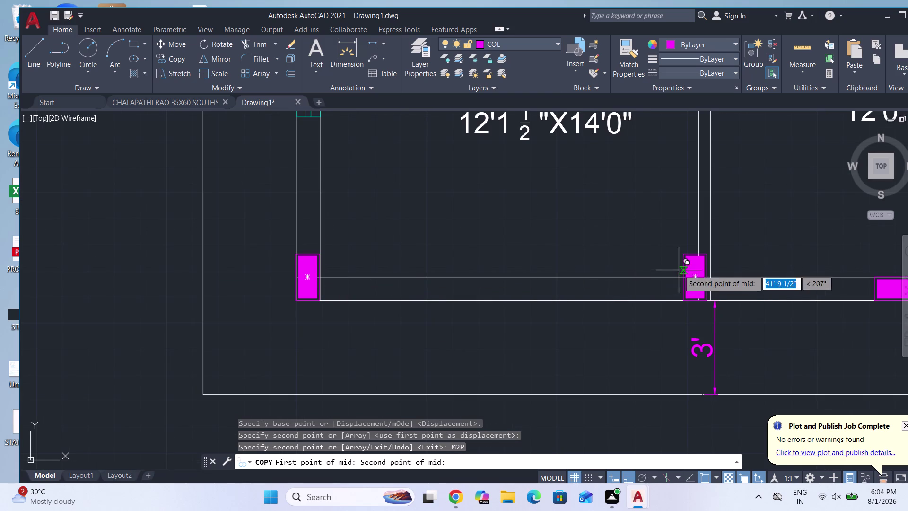
click(687, 278)
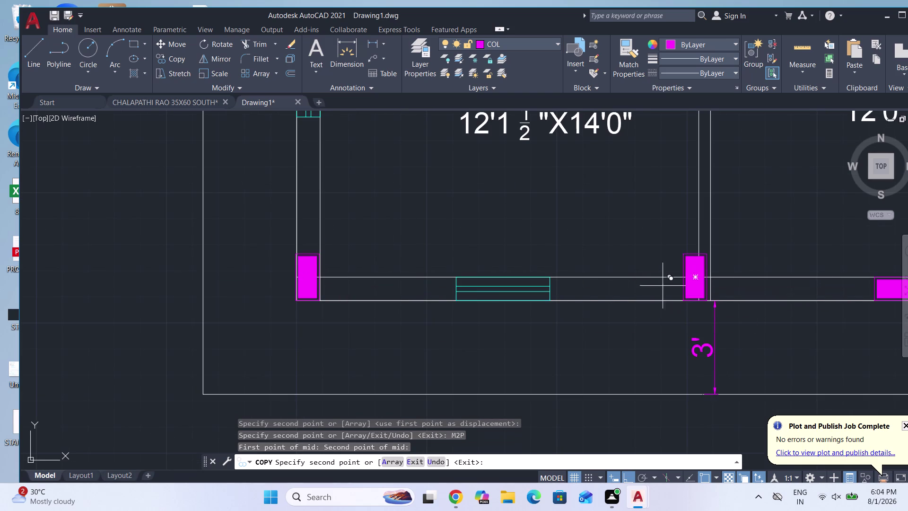
scroll(down, 3)
scroll(up, 3)
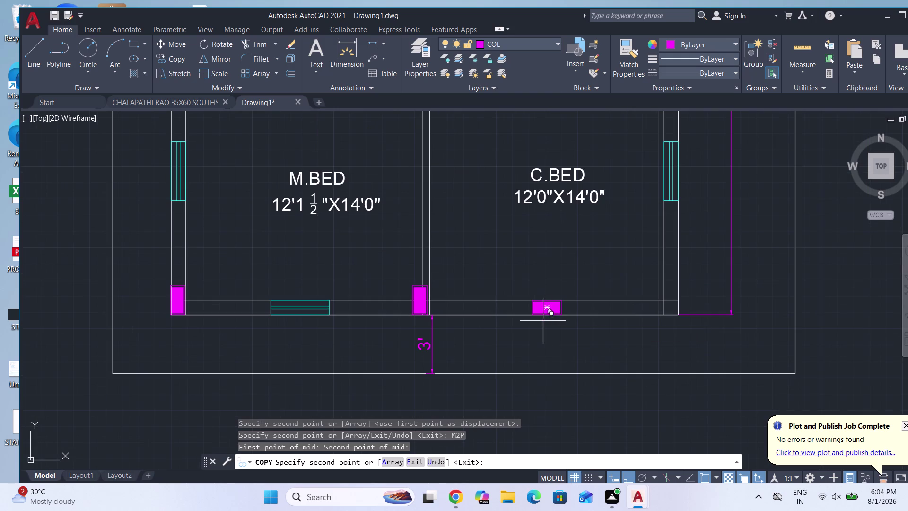
scroll(down, 3)
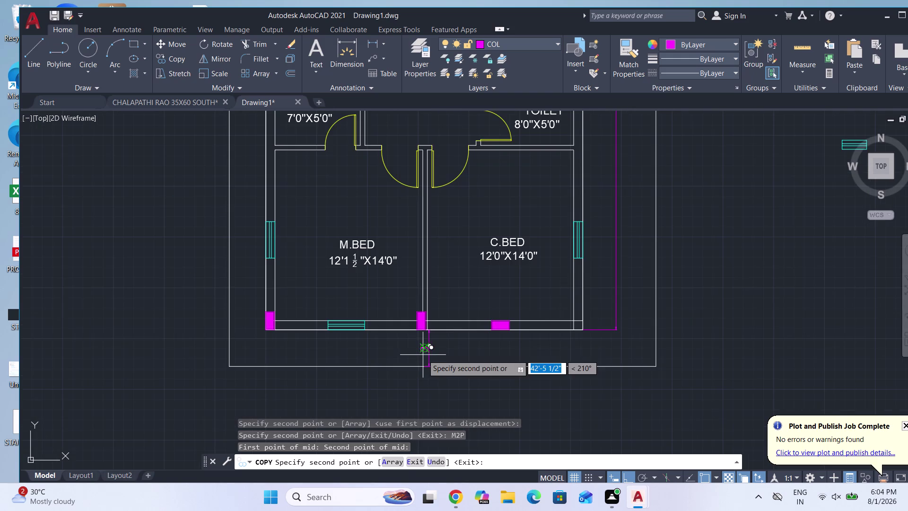
scroll(up, 3)
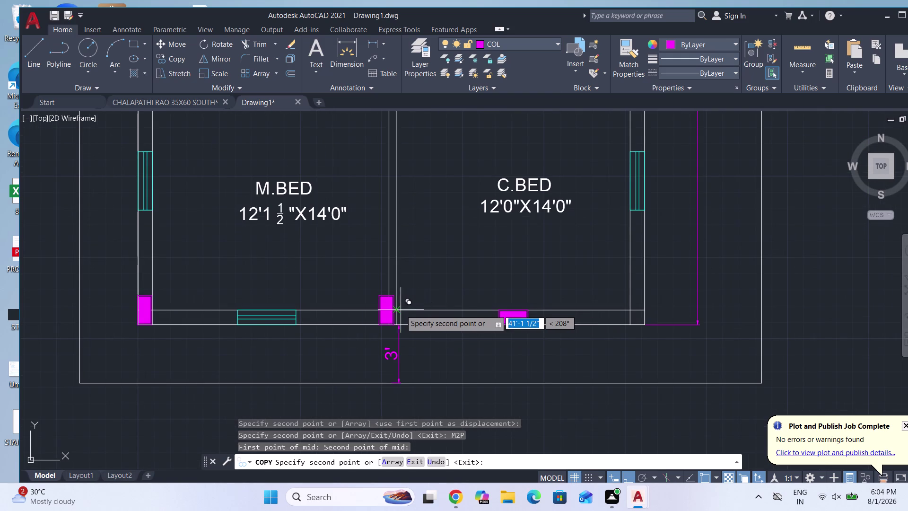
Place another window copy midway along the C.BED wall with M2P, then end copying.
key(m)
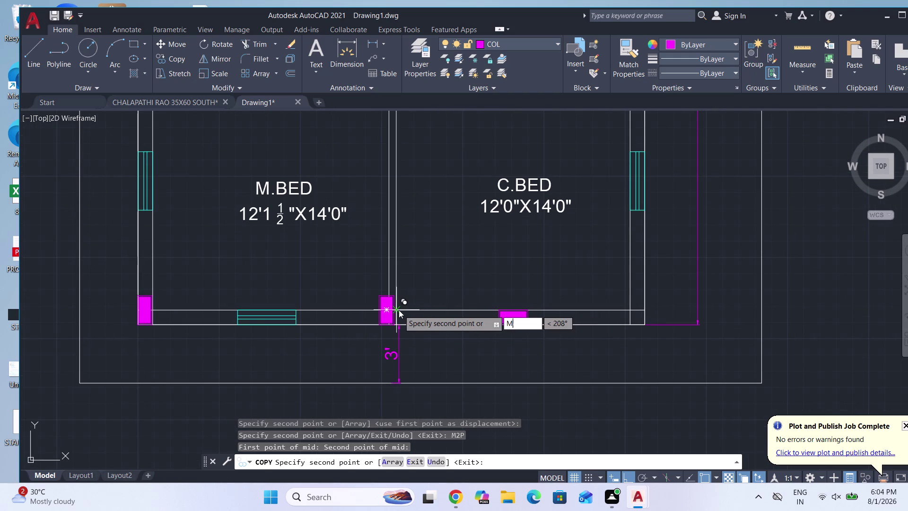
text(2P)
key(Return)
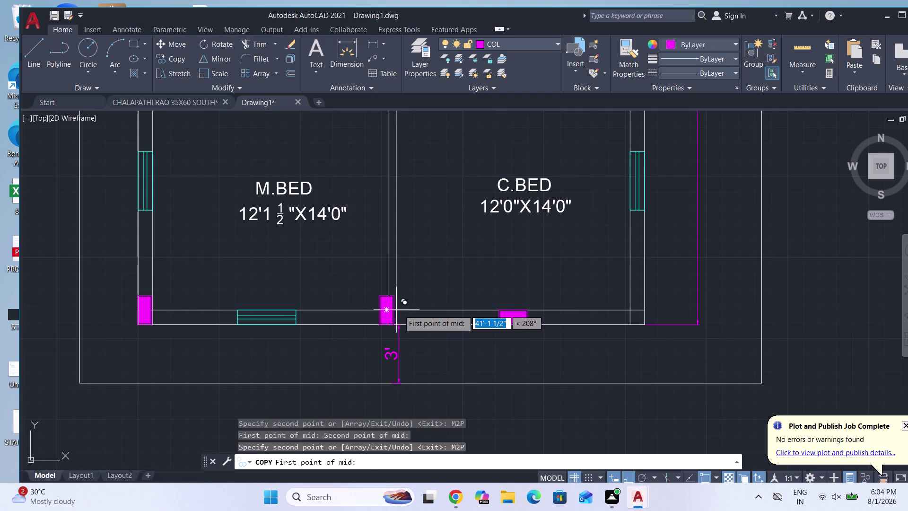
scroll(up, 3)
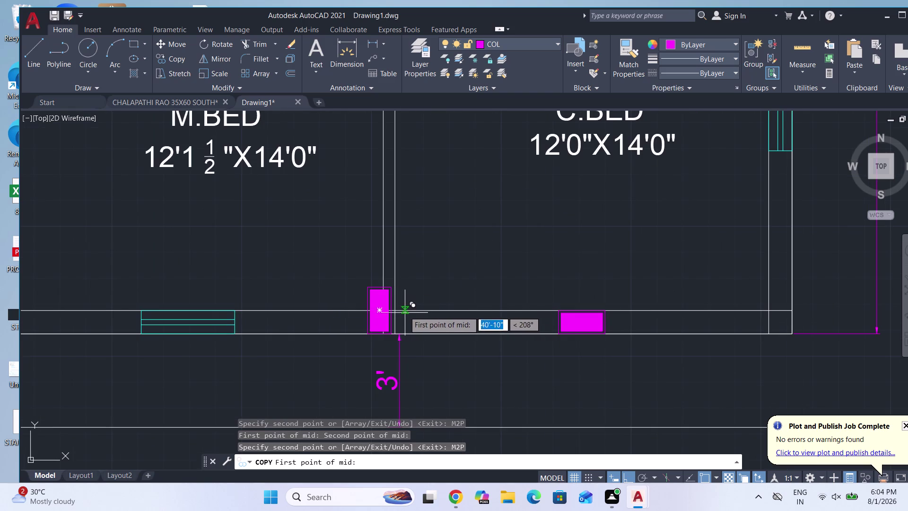
click(394, 309)
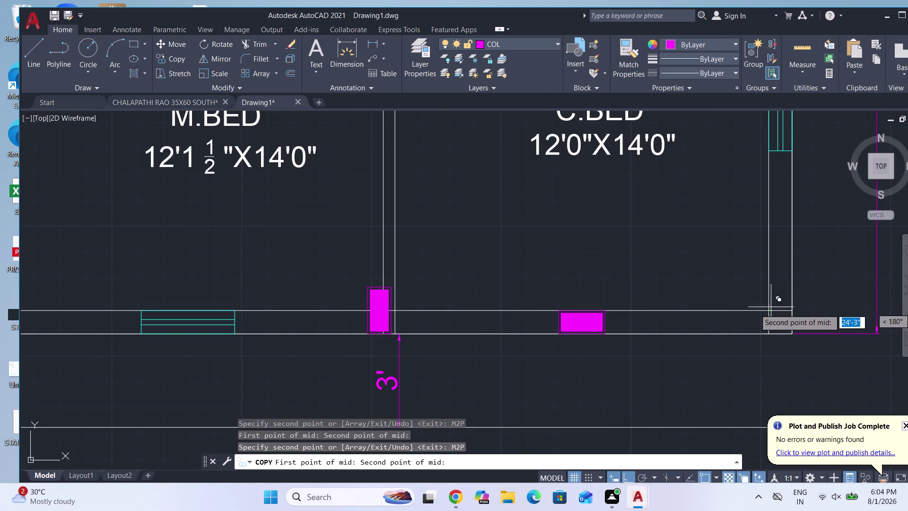
click(766, 312)
key(Escape)
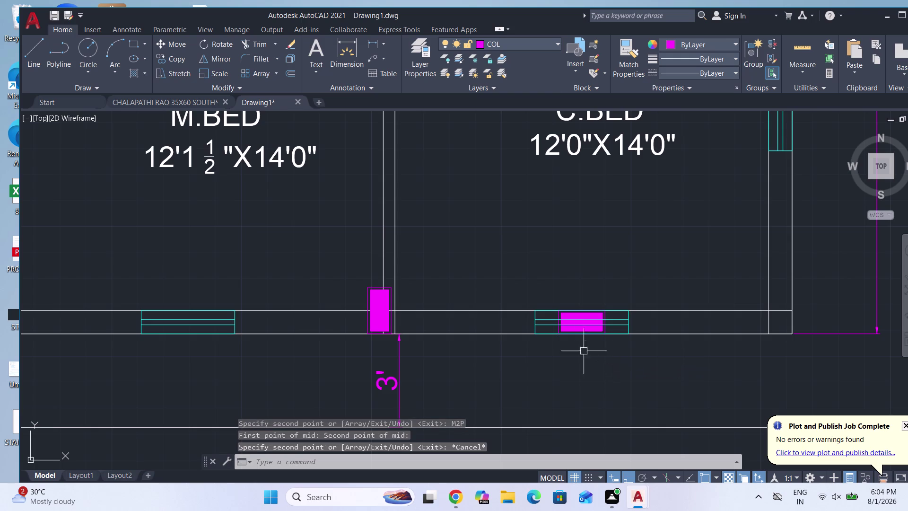
Move the magenta column overlapping the window to the C.BED wall corner.
scroll(up, 3)
click(650, 299)
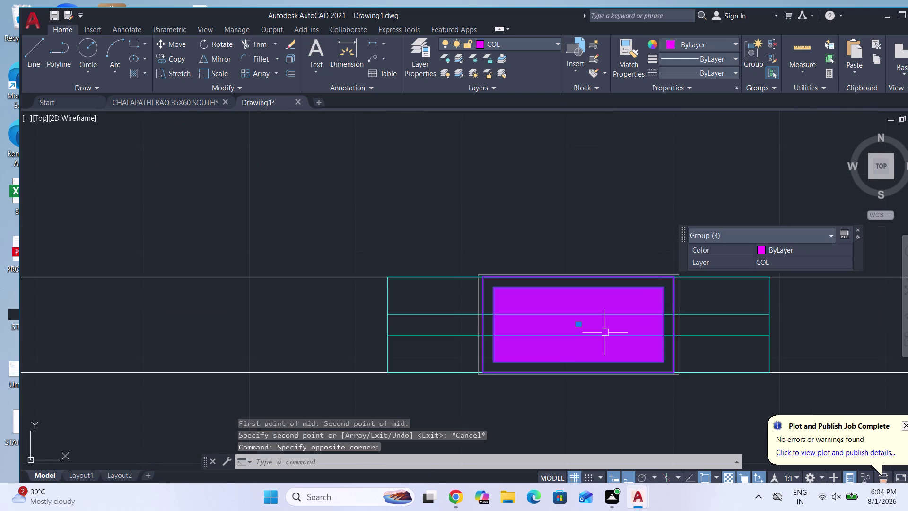
key(m)
key(Return)
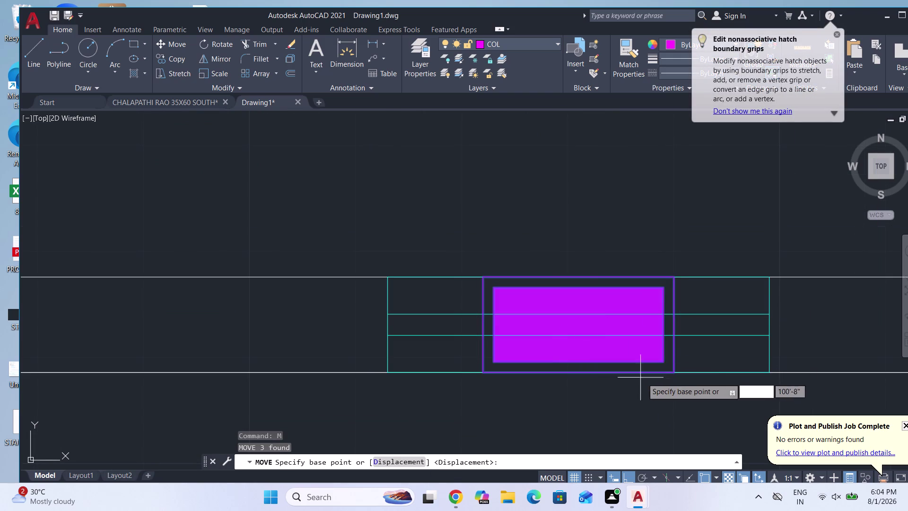
click(675, 371)
scroll(down, 3)
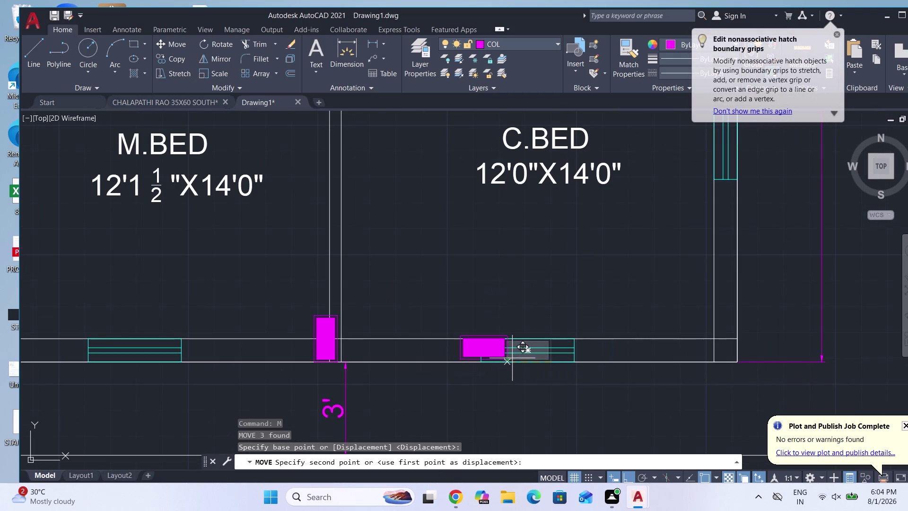
click(736, 355)
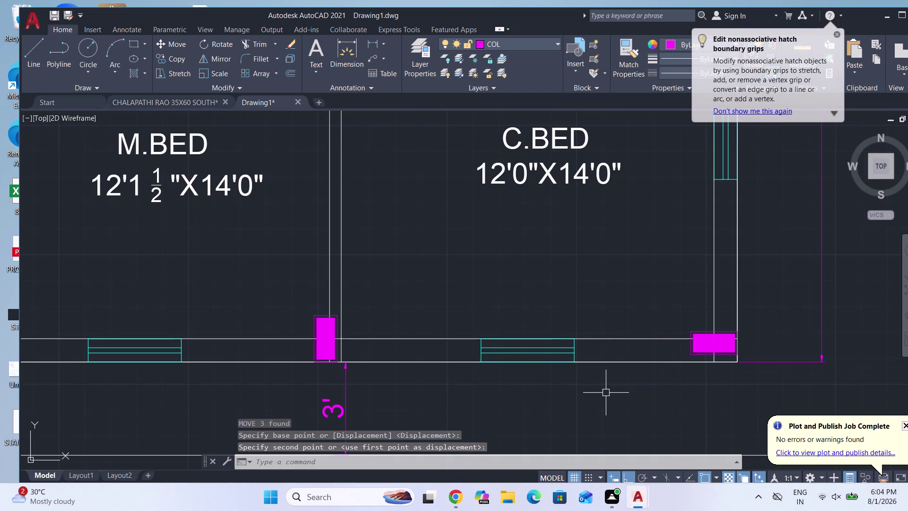
scroll(up, 3)
Start moving the relocated column again, then cancel and zoom out.
click(711, 357)
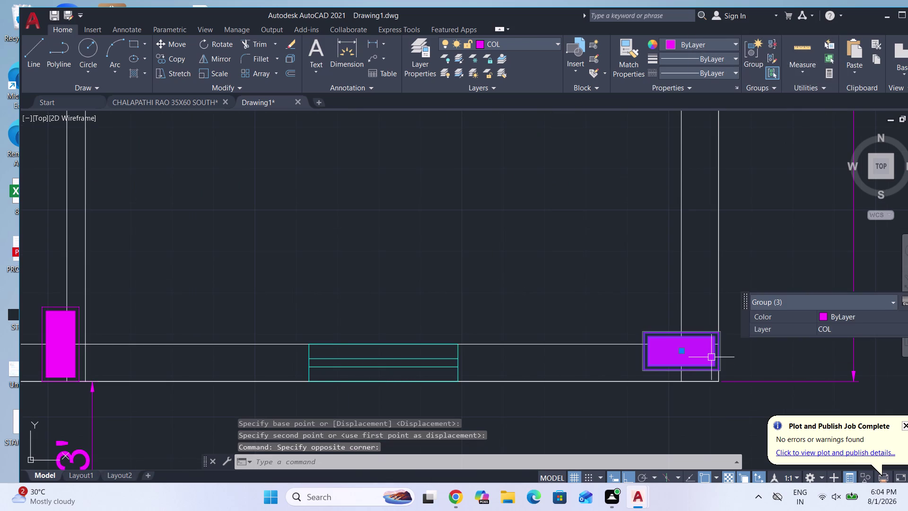
key(m)
key(Return)
scroll(up, 3)
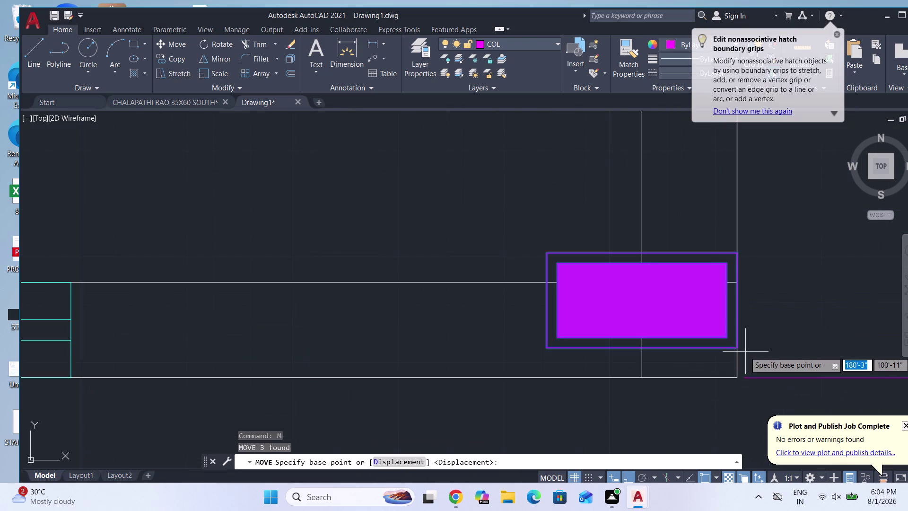
click(737, 349)
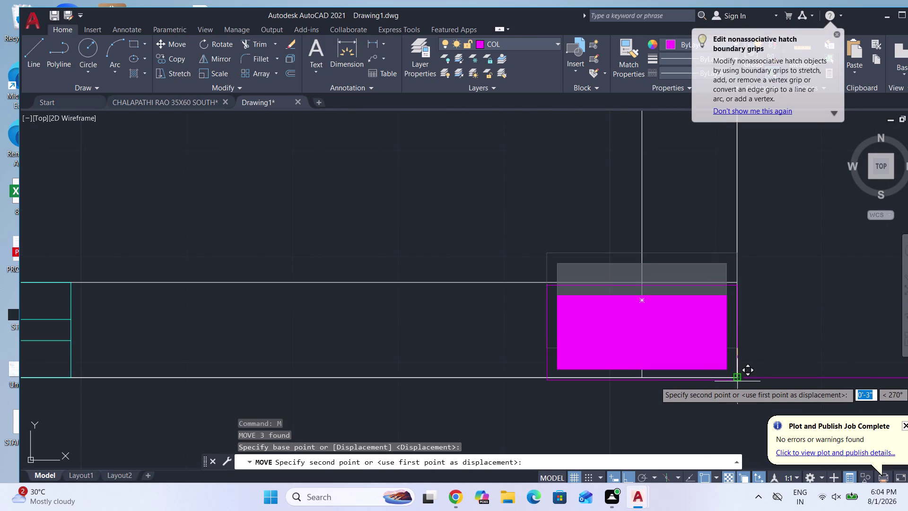
click(736, 375)
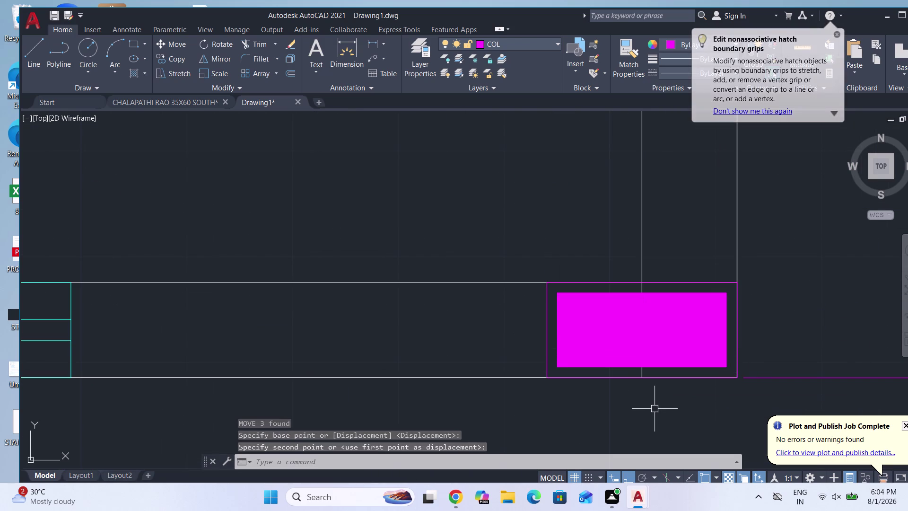
key(Escape)
scroll(down, 3)
scroll(down, 3)
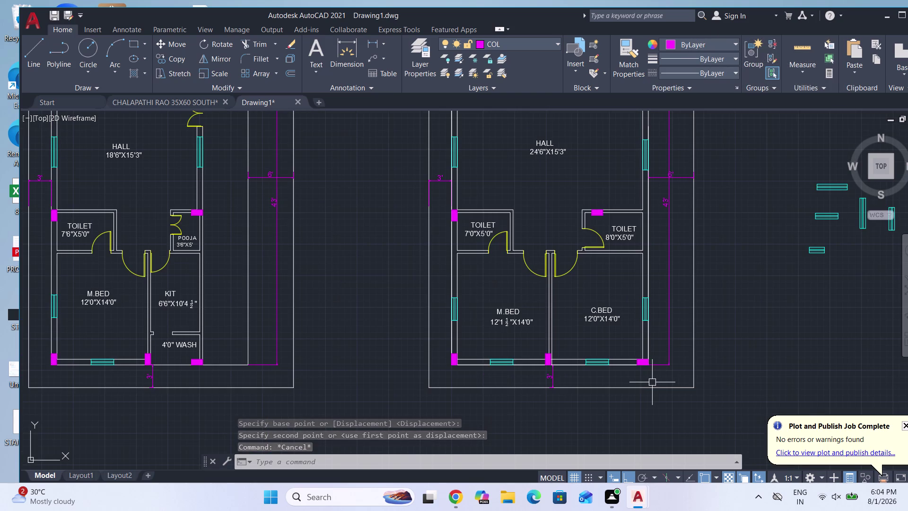
Undo the last five operations with Ctrl+Z.
scroll(down, 3)
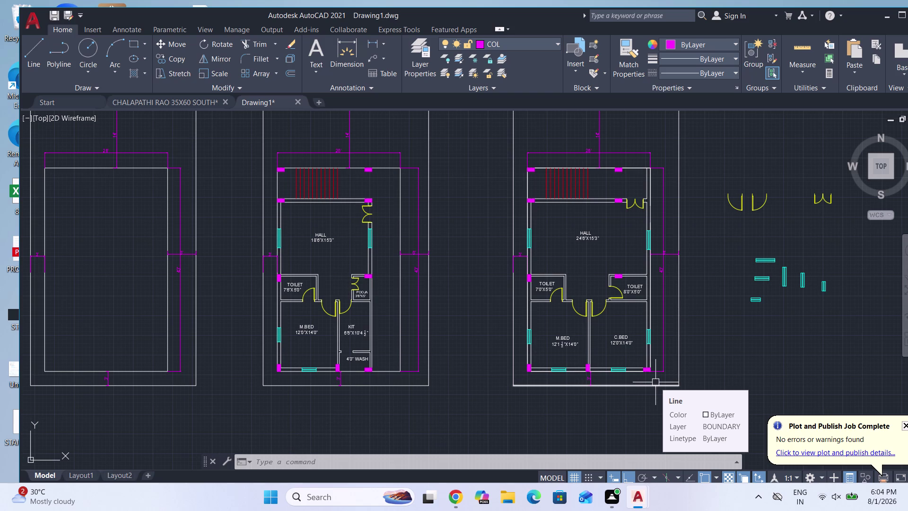
key(ctrl+z)
key(ctrl+z)
key(ctrl+z)
key(ctrl+z)
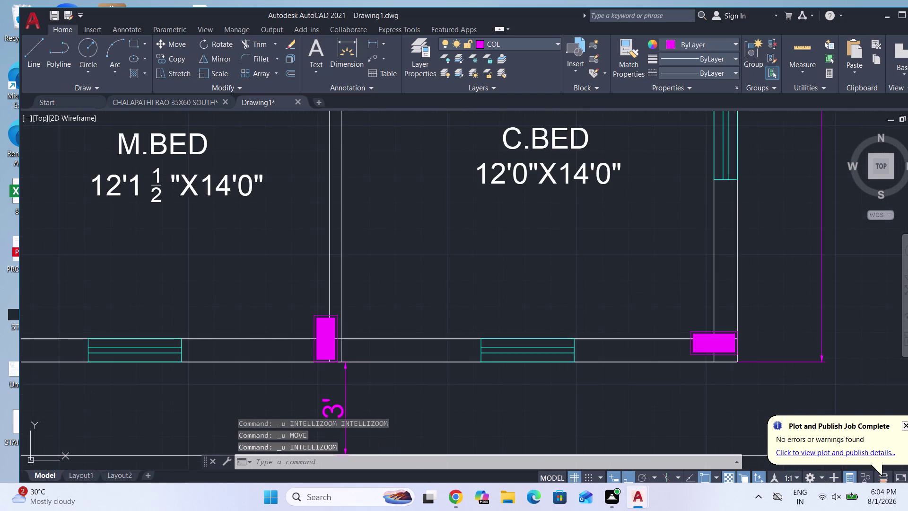
key(ctrl+z)
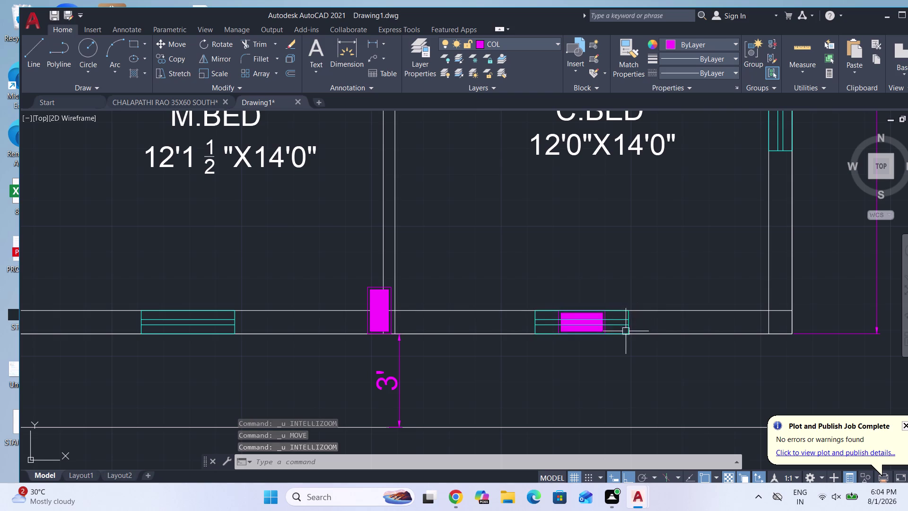
Move the C.BED bottom-wall window right of the magenta column, toward the corner.
scroll(down, 3)
click(580, 327)
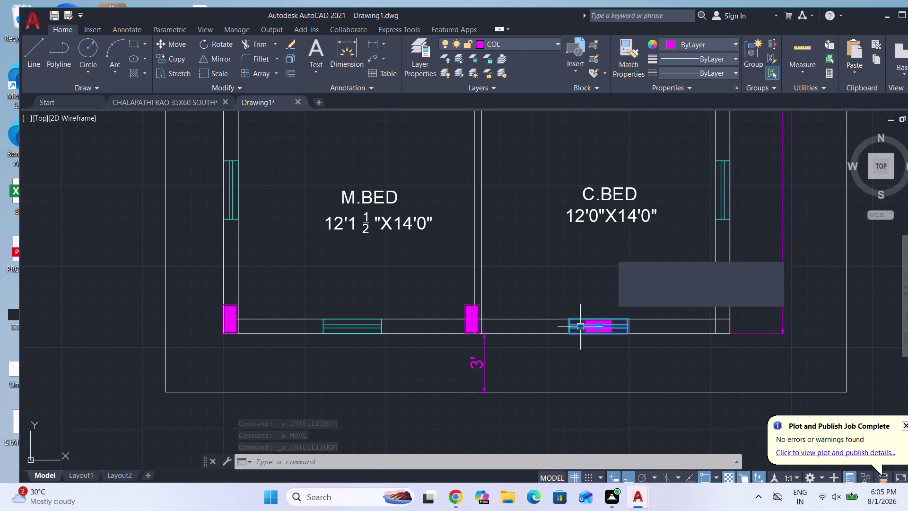
scroll(down, 3)
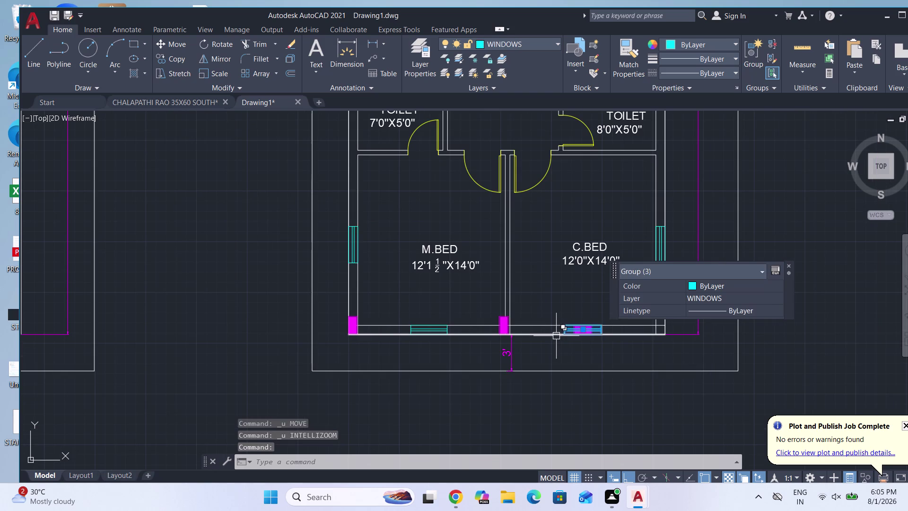
key(m)
key(Return)
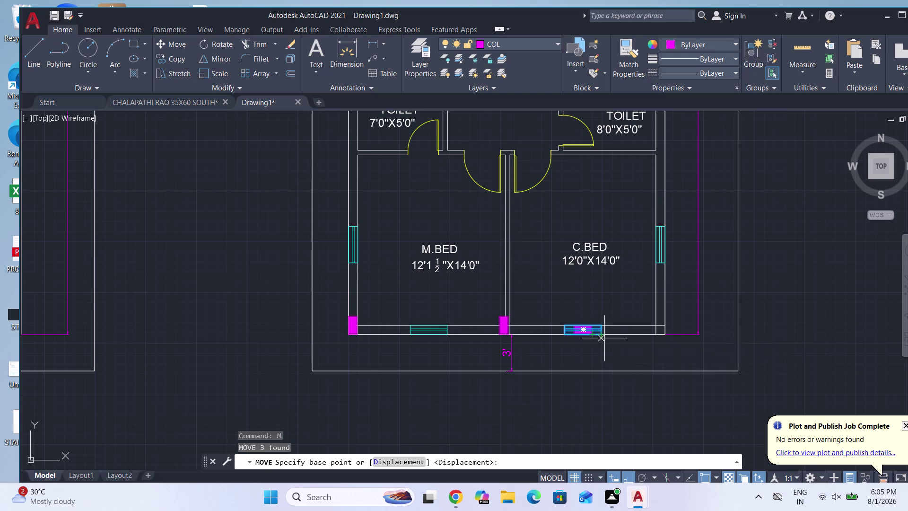
scroll(up, 3)
click(605, 330)
scroll(down, 3)
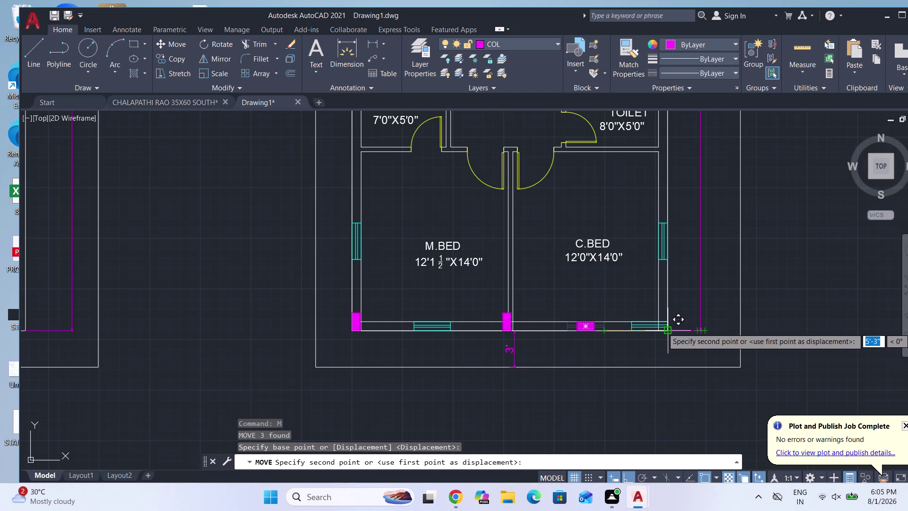
scroll(up, 3)
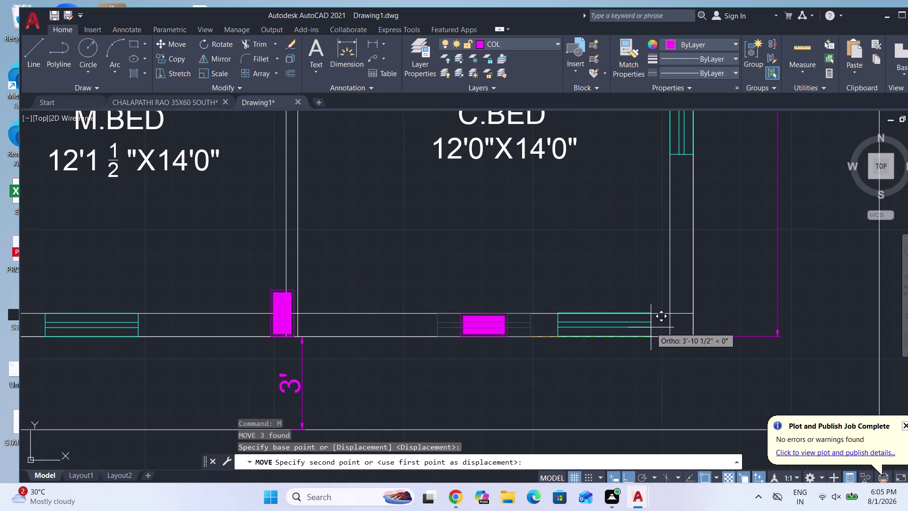
click(651, 327)
key(Escape)
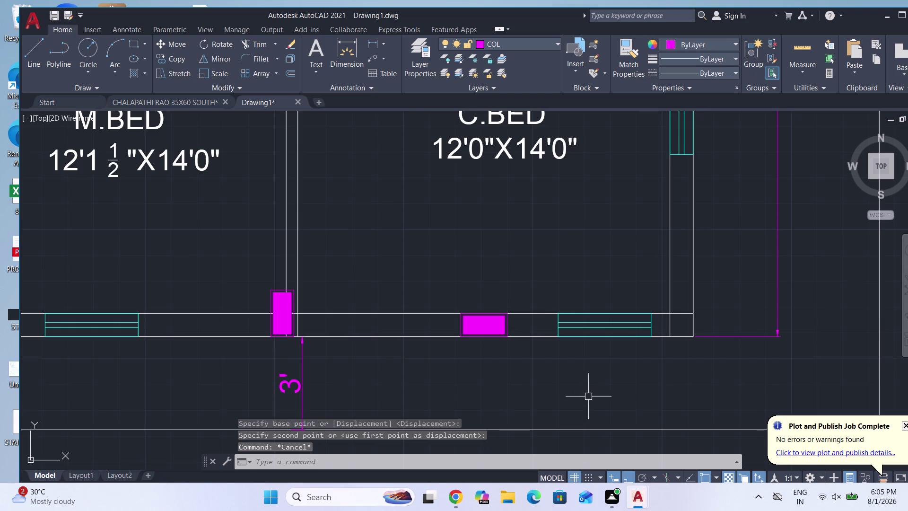
scroll(down, 3)
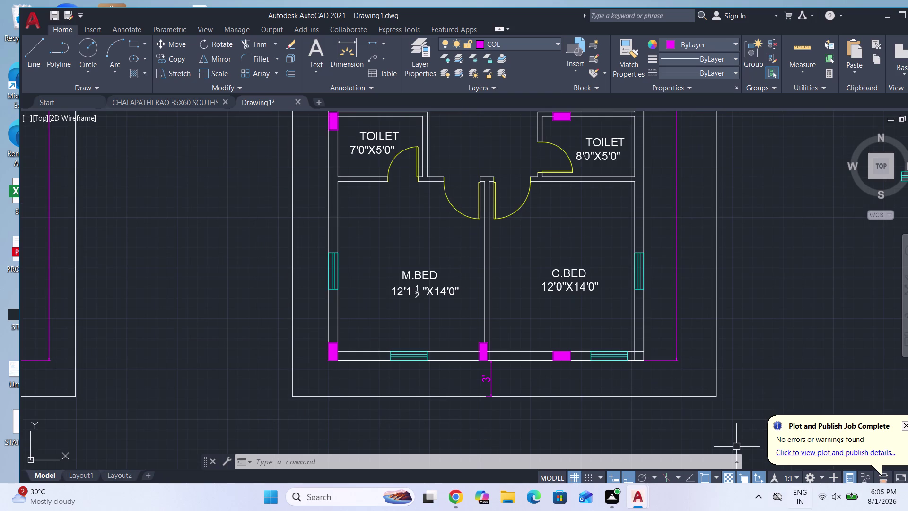
click(821, 498)
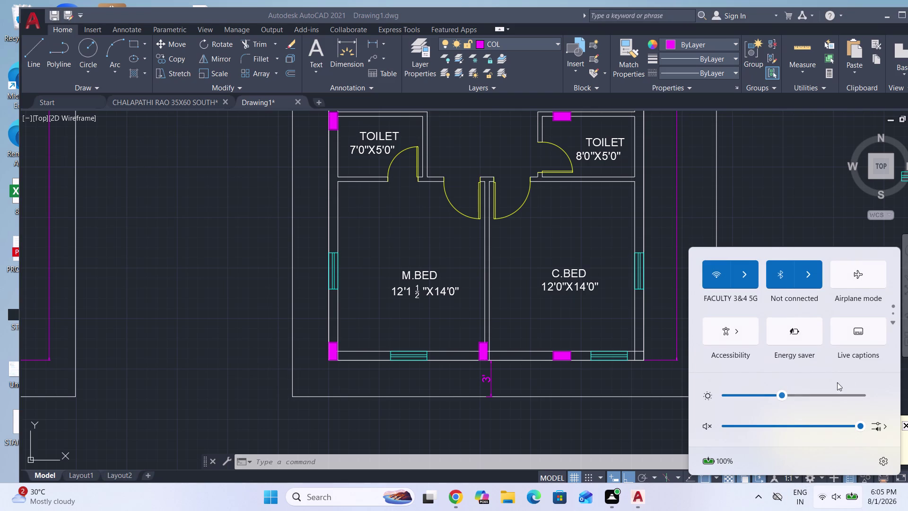
click(796, 170)
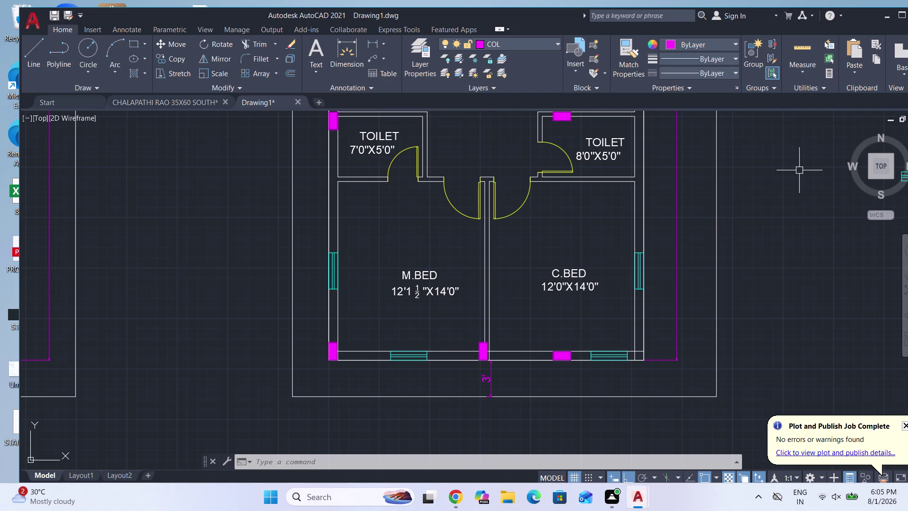
scroll(down, 3)
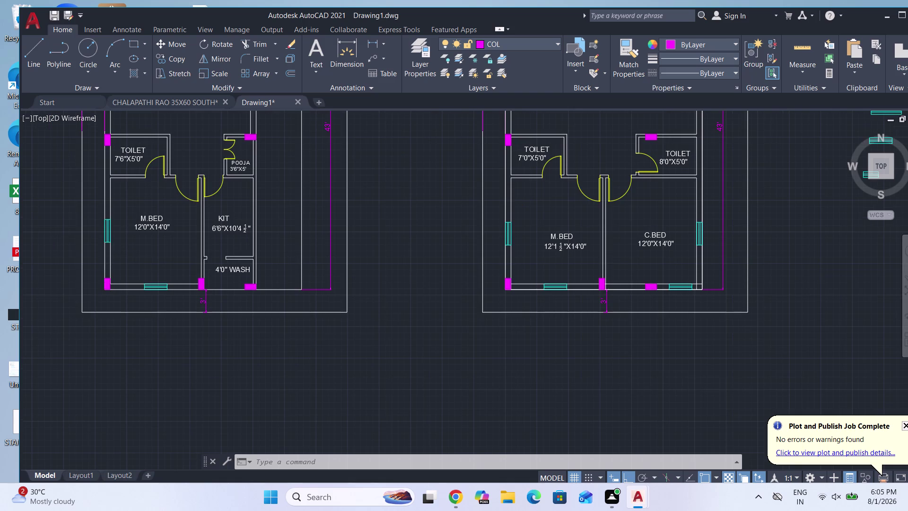
scroll(down, 3)
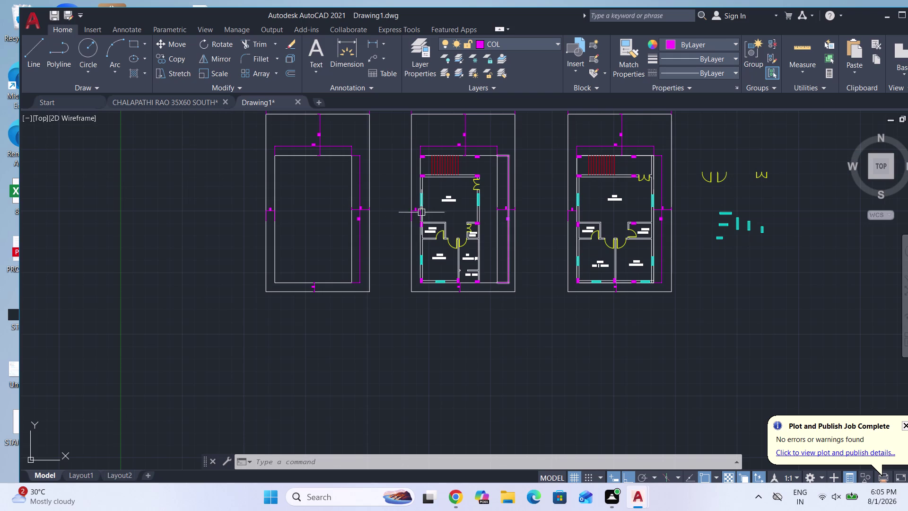
scroll(up, 3)
scroll(down, 3)
scroll(up, 3)
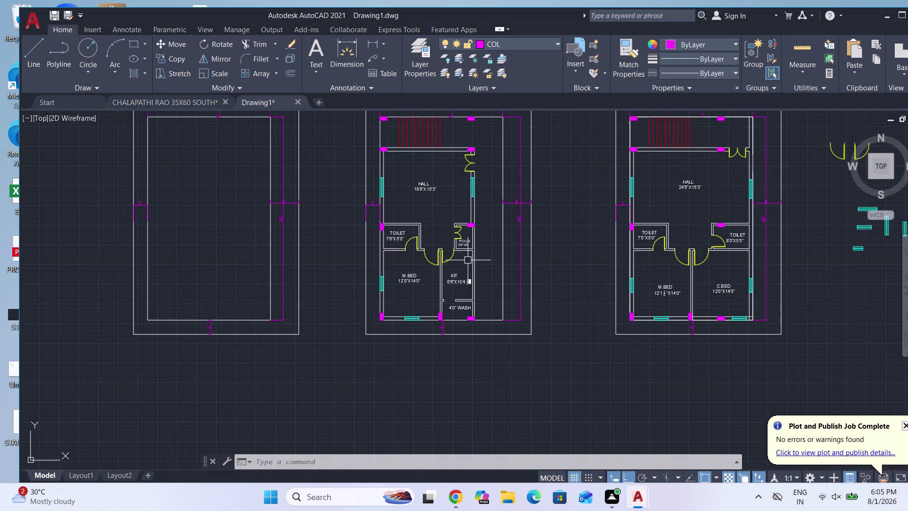
scroll(up, 3)
scroll(down, 3)
scroll(down, 3)
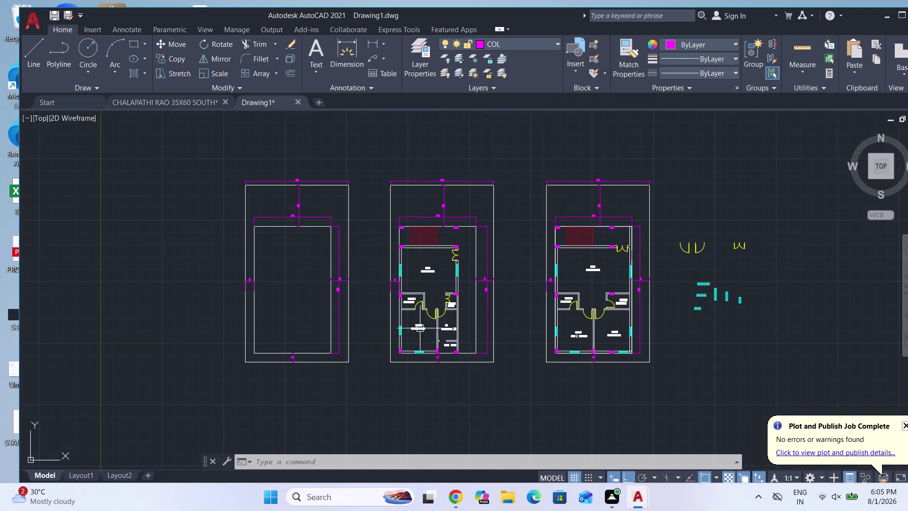
scroll(up, 3)
scroll(down, 3)
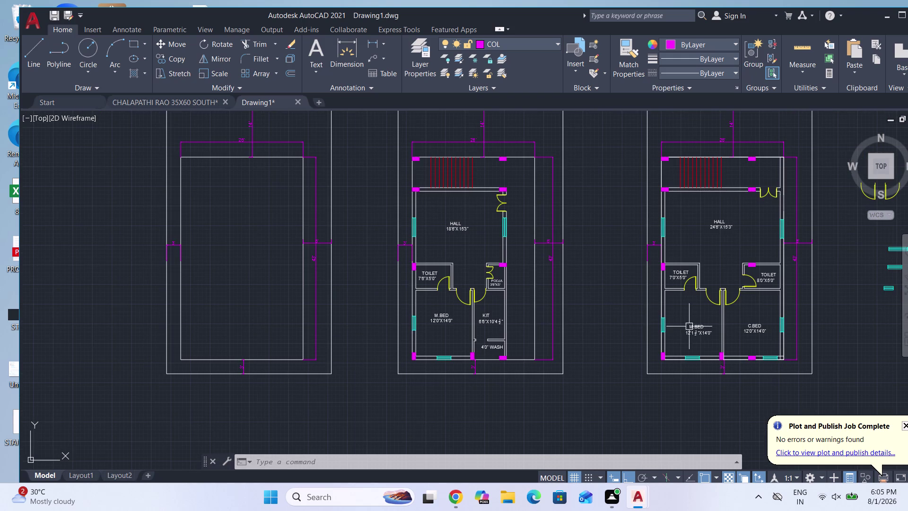
scroll(up, 3)
scroll(down, 3)
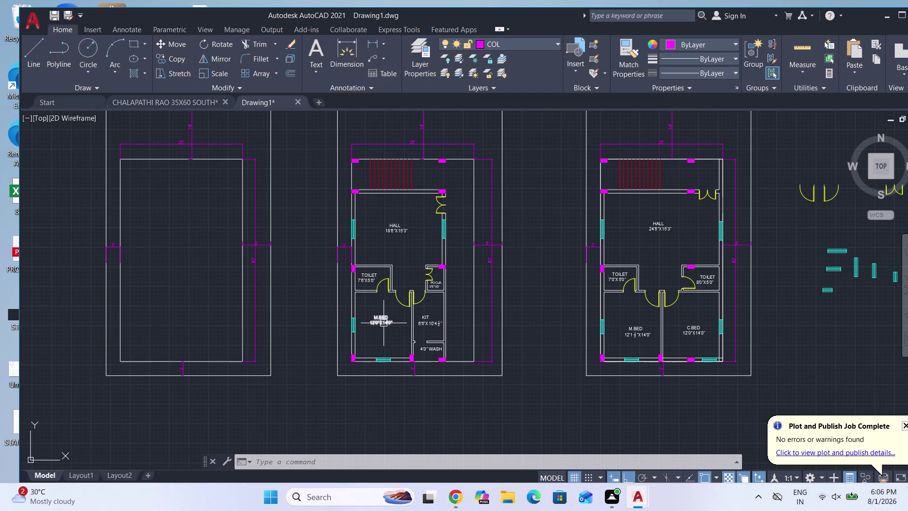
scroll(down, 3)
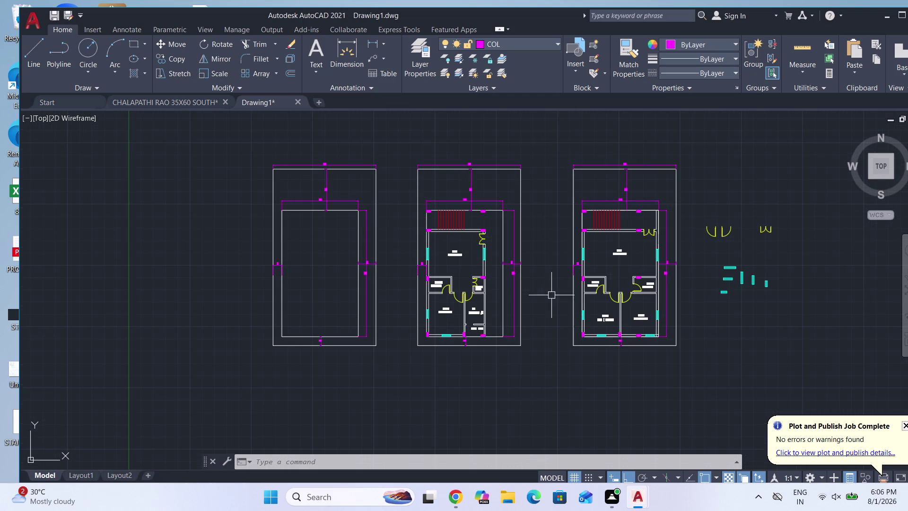
scroll(up, 3)
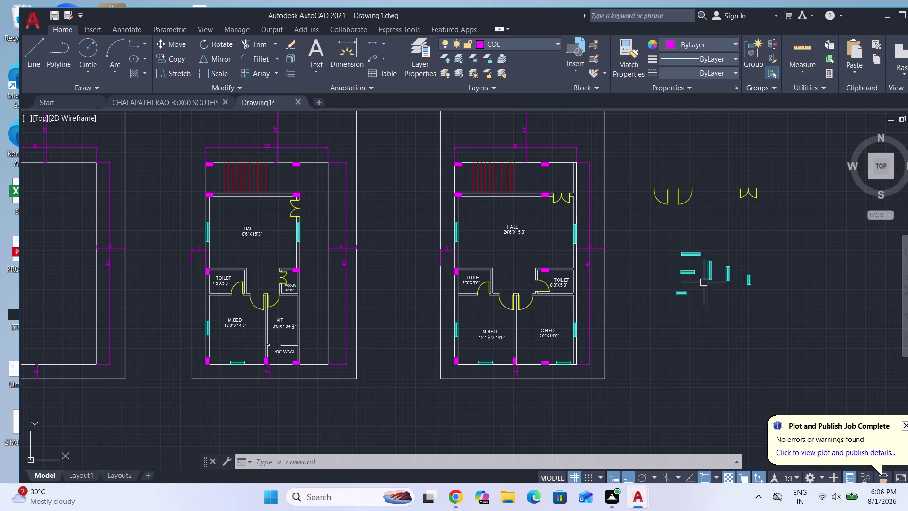
scroll(up, 3)
scroll(up, 3)
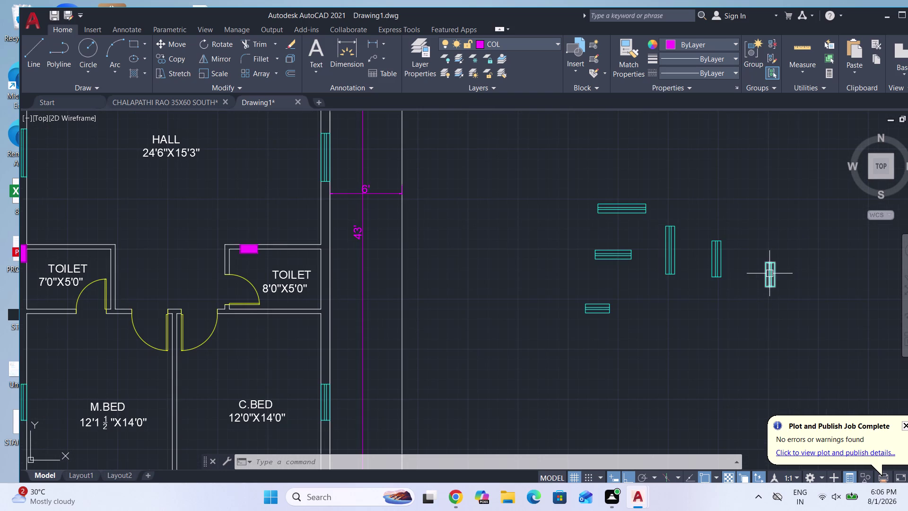
Select the spare window symbol and start COPY from its base point.
click(768, 273)
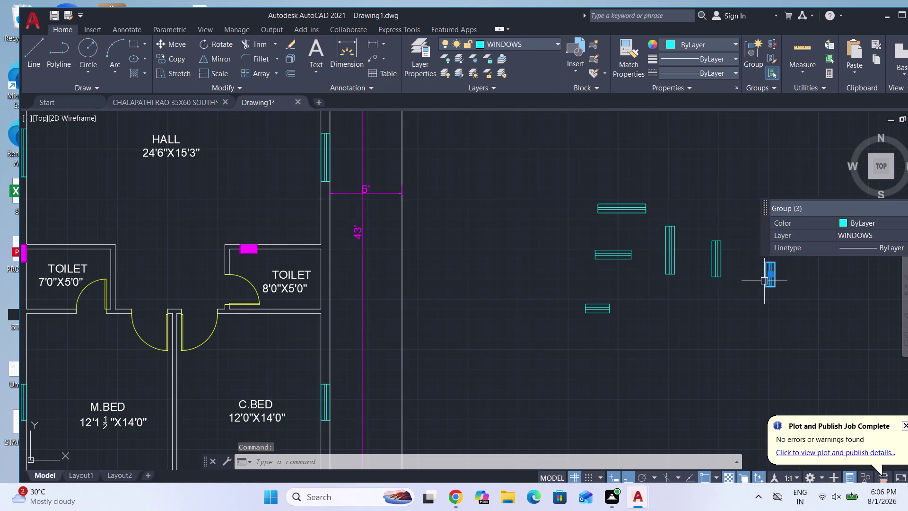
scroll(down, 3)
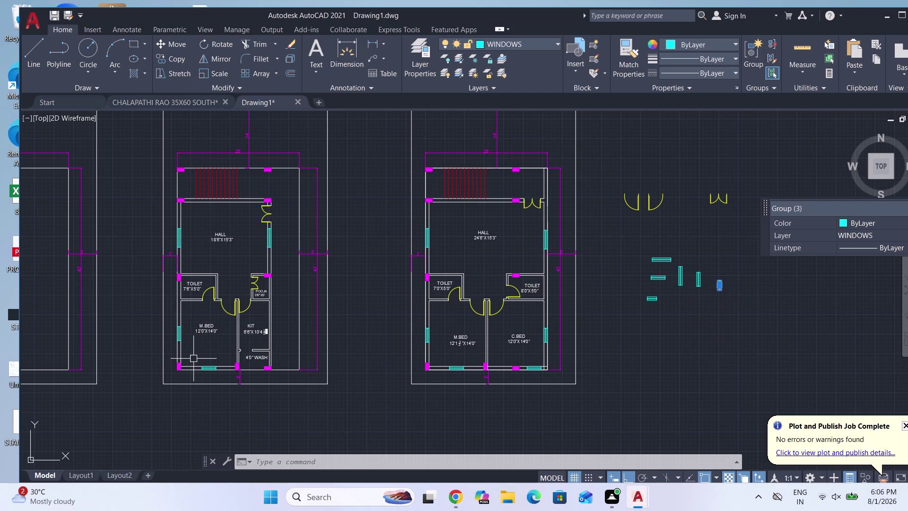
scroll(up, 3)
scroll(down, 3)
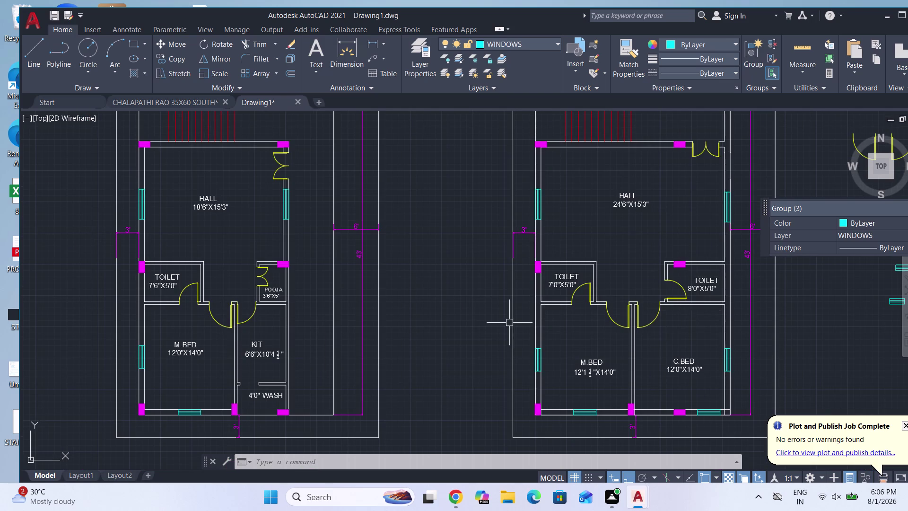
scroll(down, 3)
text(C)
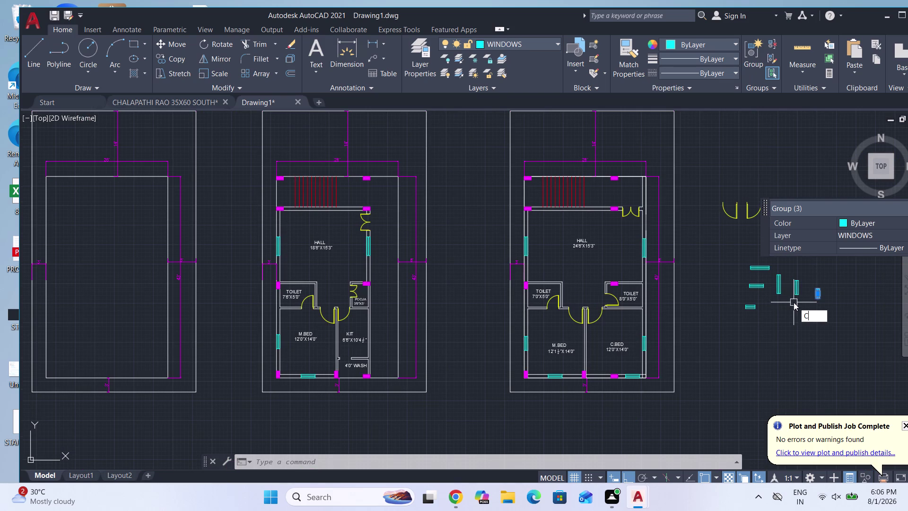
text(O)
key(Return)
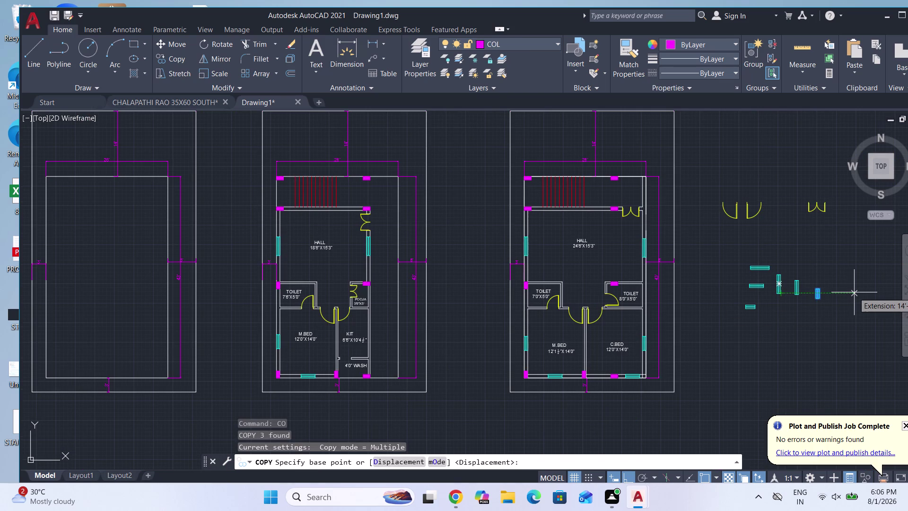
scroll(up, 3)
scroll(up, 3)
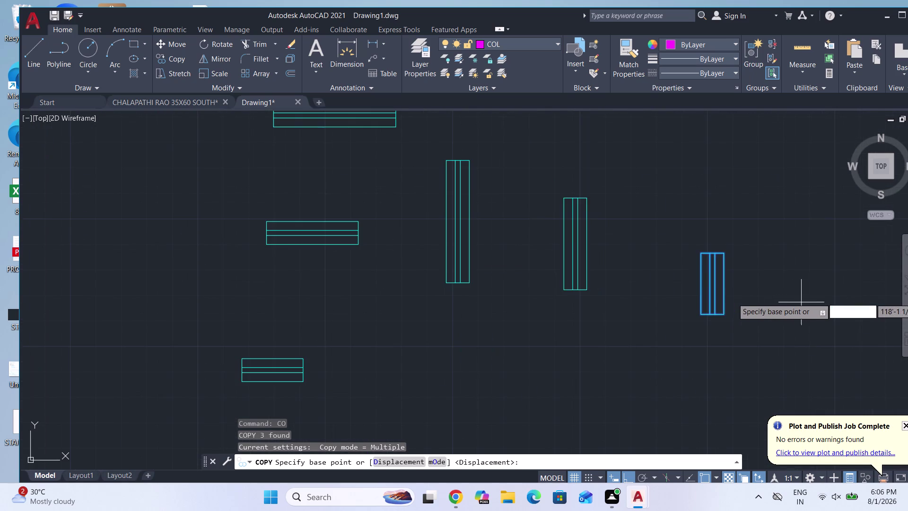
click(724, 285)
Place window copies on the left plan's toilet outer wall and end copying.
scroll(down, 3)
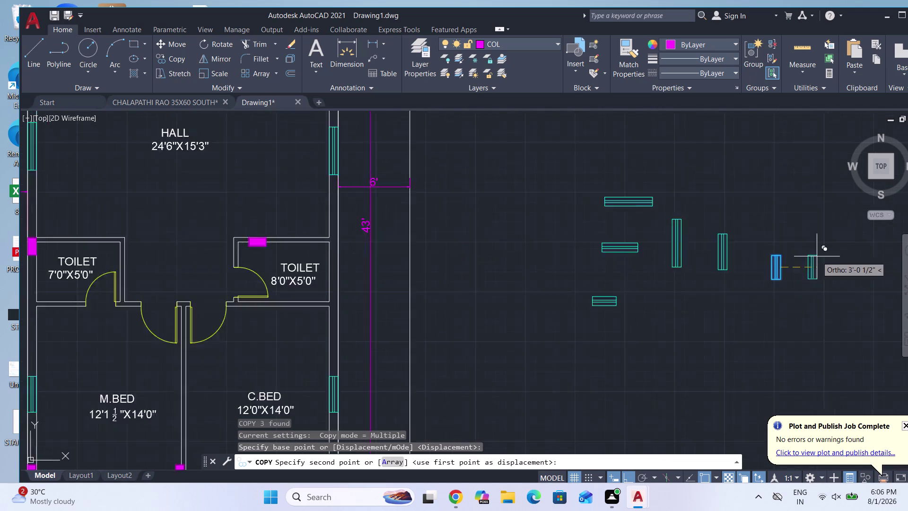
scroll(up, 3)
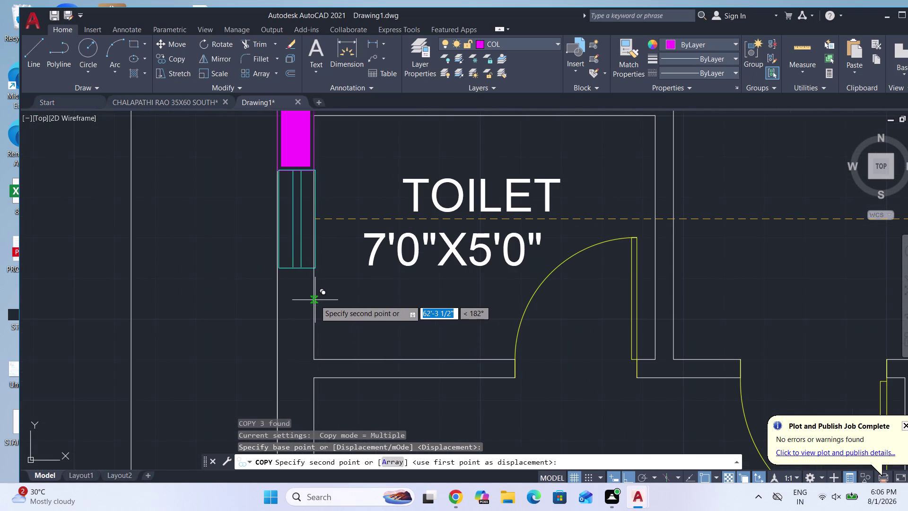
click(315, 300)
scroll(down, 3)
scroll(down, 3)
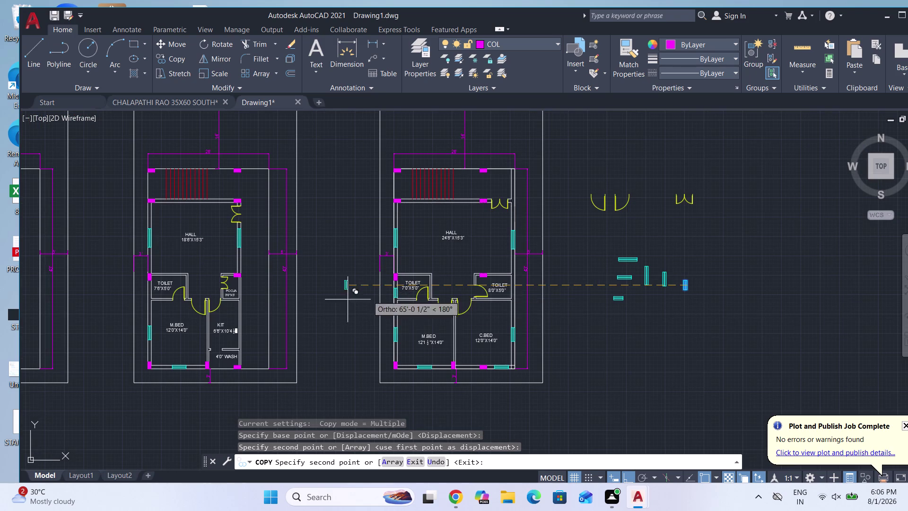
scroll(up, 3)
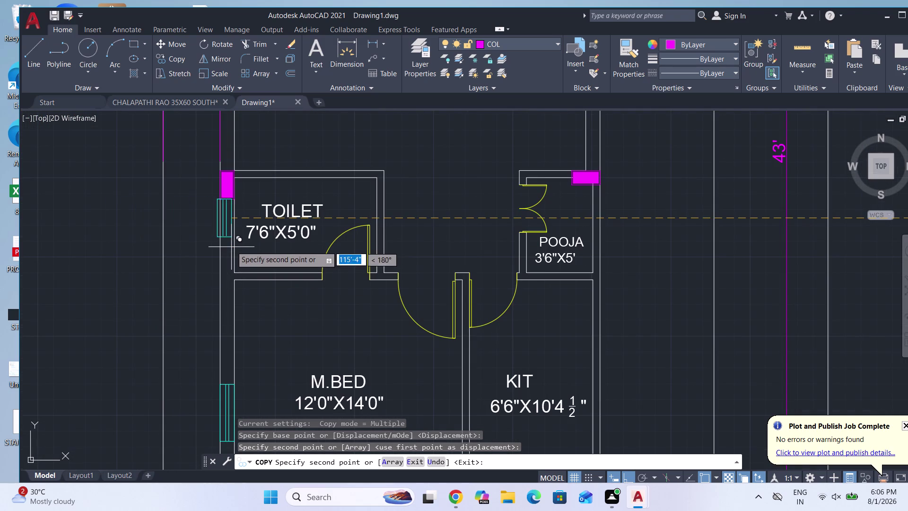
click(233, 247)
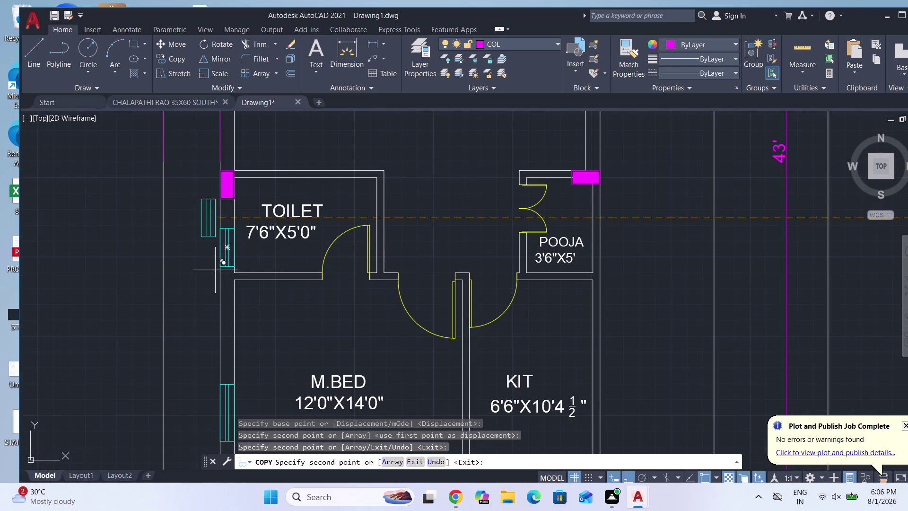
scroll(down, 3)
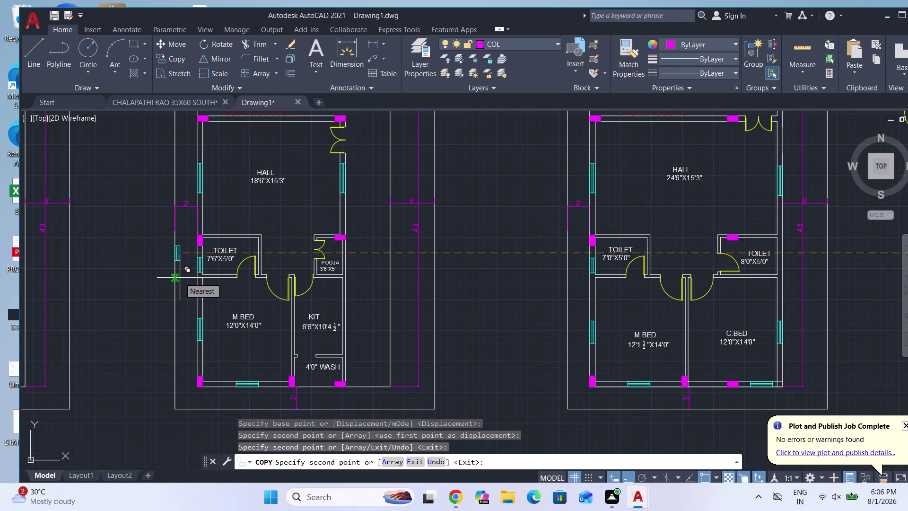
scroll(down, 3)
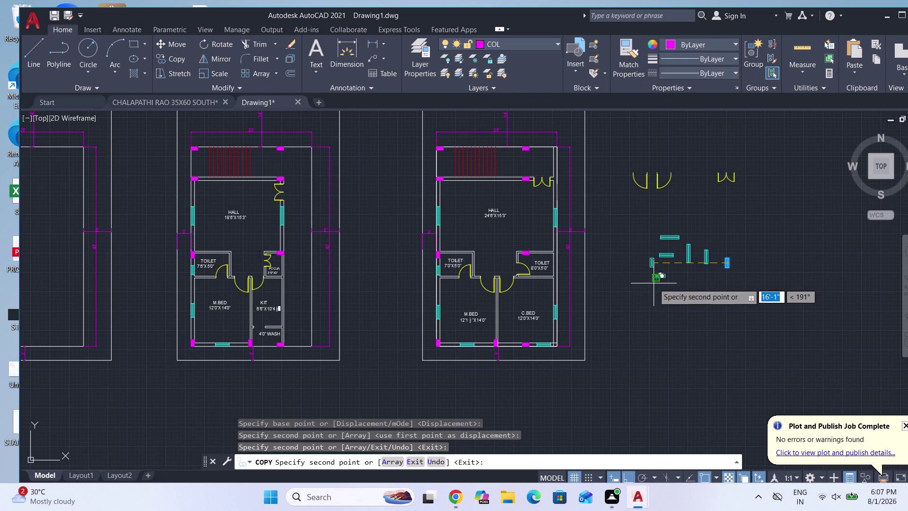
key(Escape)
scroll(up, 3)
scroll(up, 3)
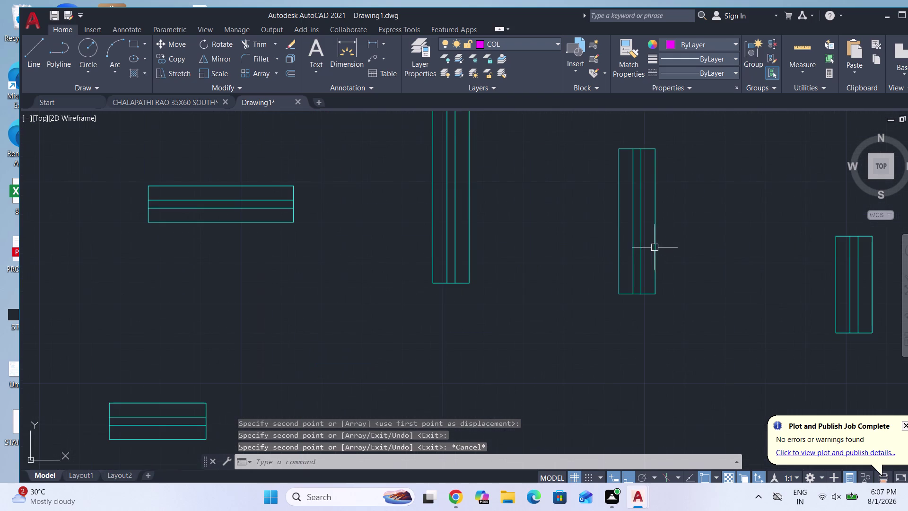
Explode the narrow window symbol and draw a centre line down it.
click(667, 326)
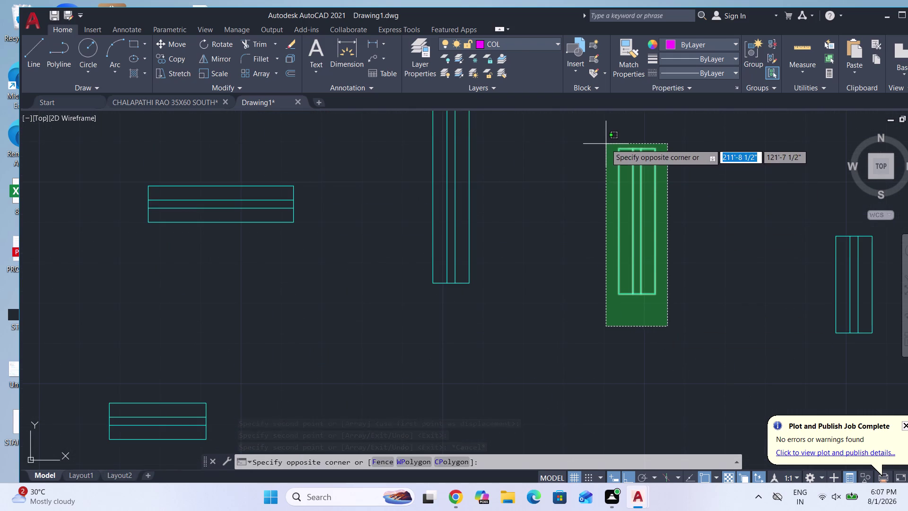
click(606, 143)
key(x)
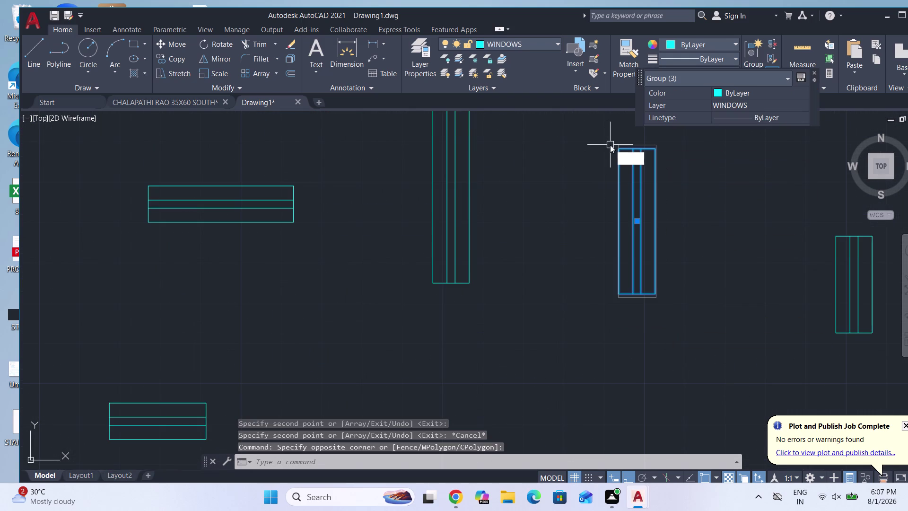
key(Return)
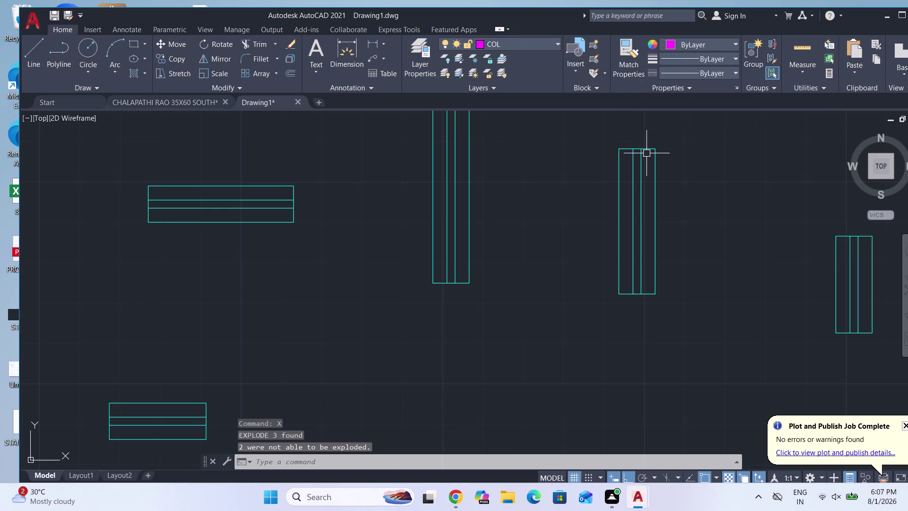
key(l)
key(Return)
scroll(up, 3)
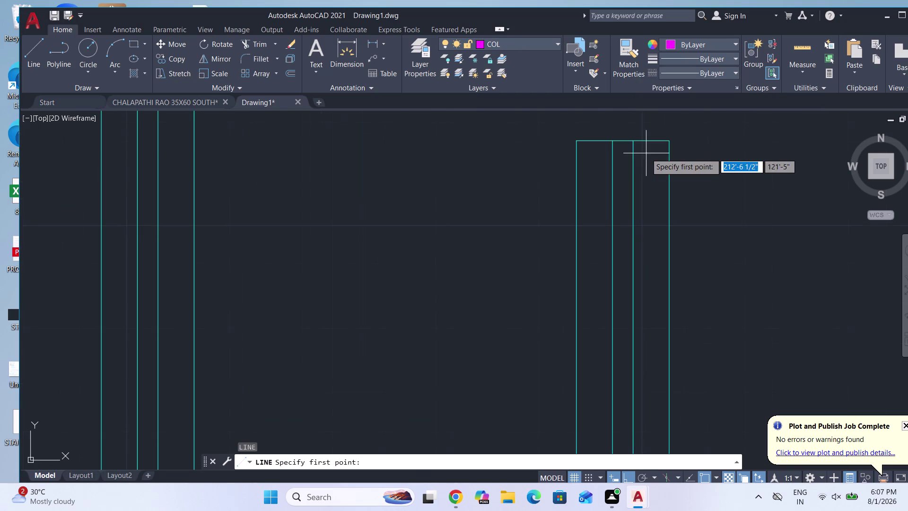
click(624, 140)
scroll(down, 3)
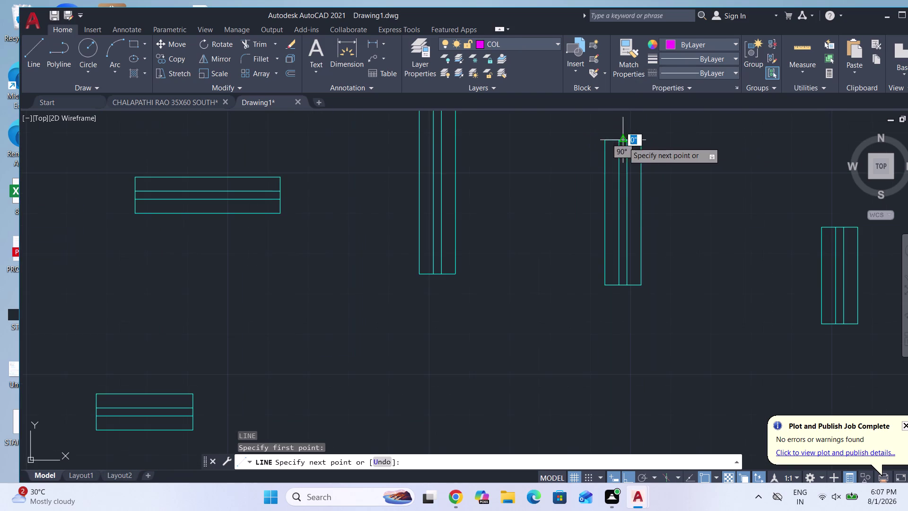
click(623, 284)
key(Escape)
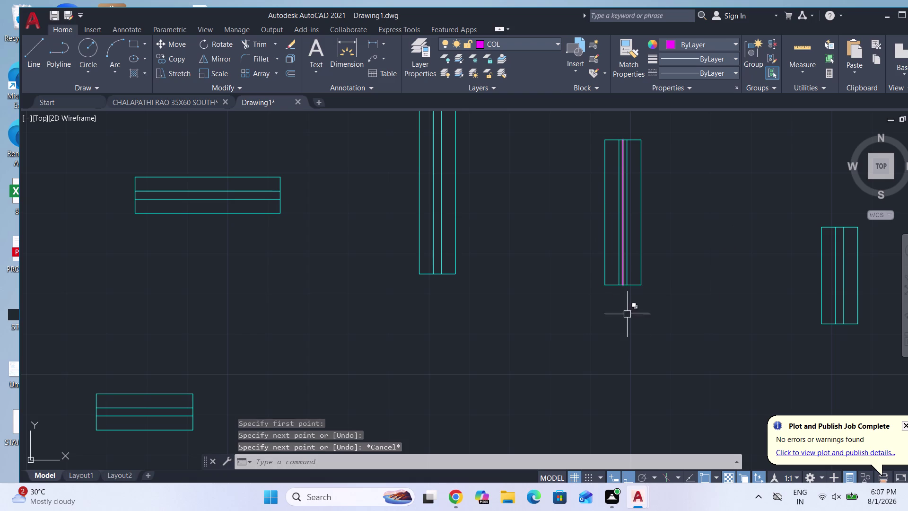
Put the new centre line on the WINDOWS layer.
scroll(up, 3)
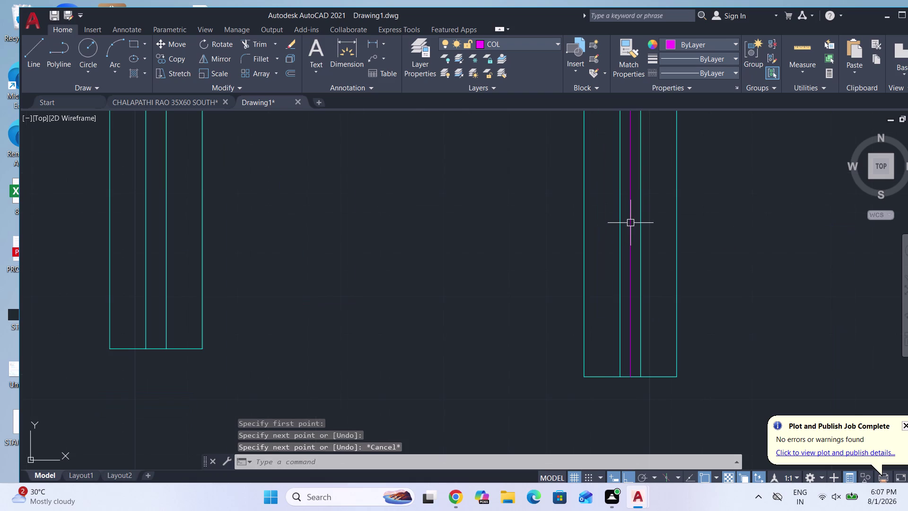
click(630, 223)
scroll(down, 3)
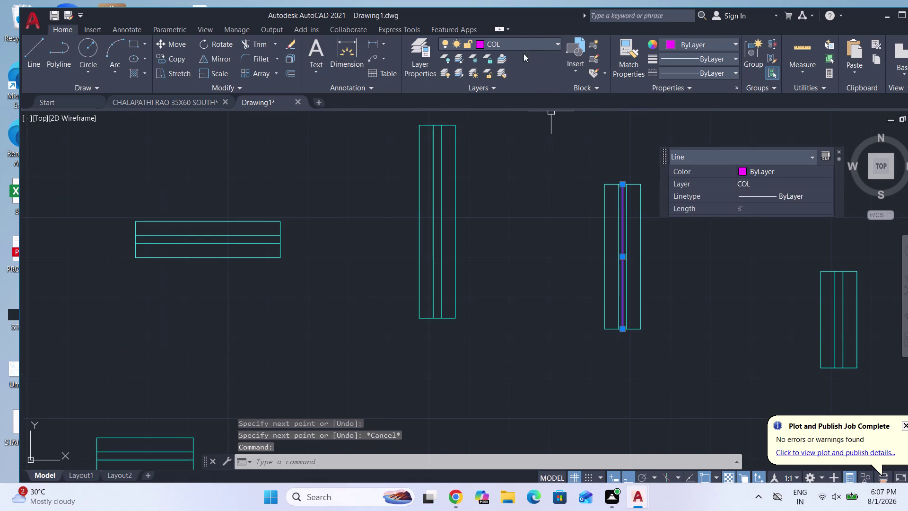
click(528, 48)
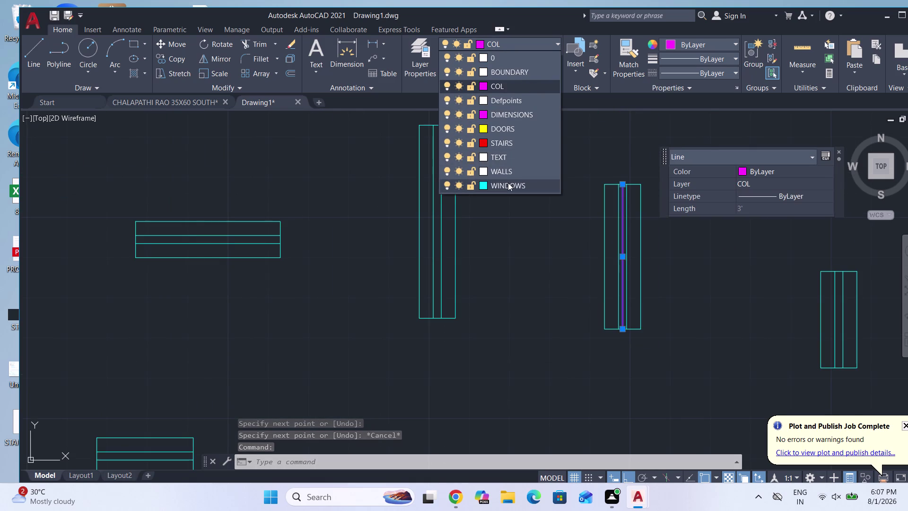
click(508, 183)
key(Escape)
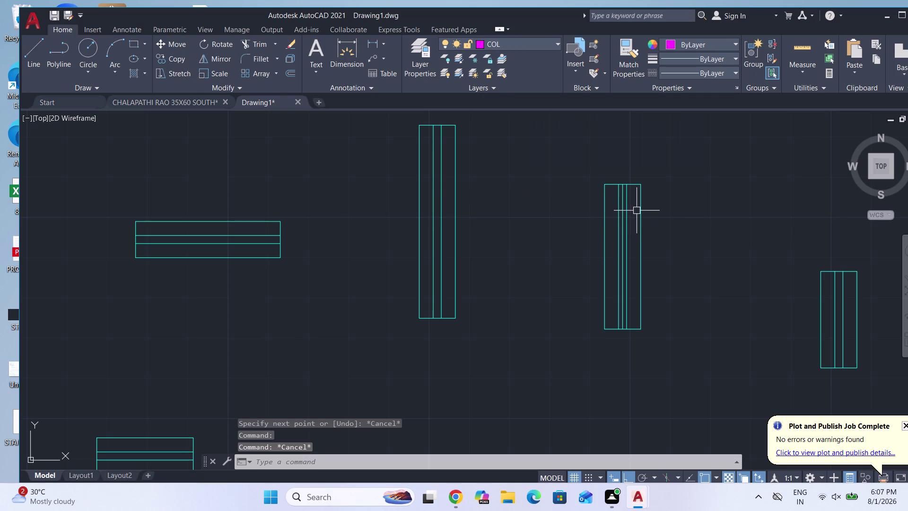
Erase the window's three vertical lines.
click(644, 212)
scroll(up, 3)
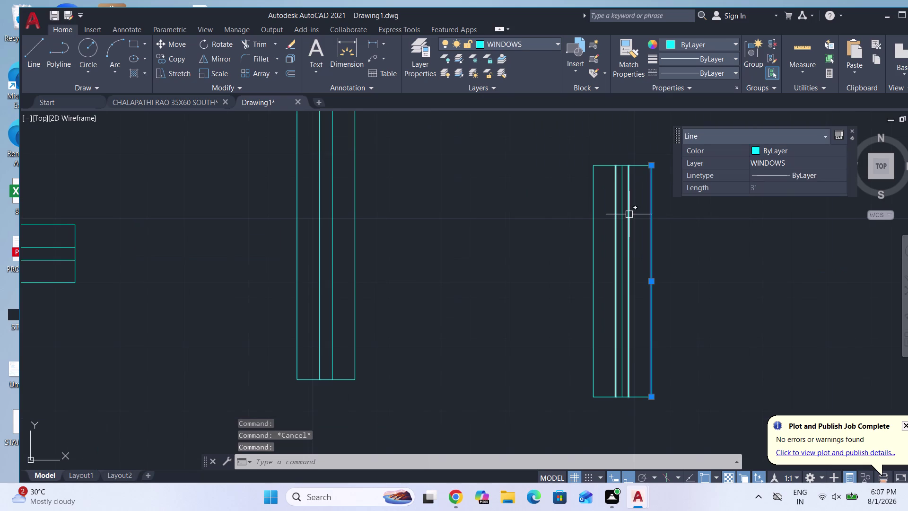
click(629, 213)
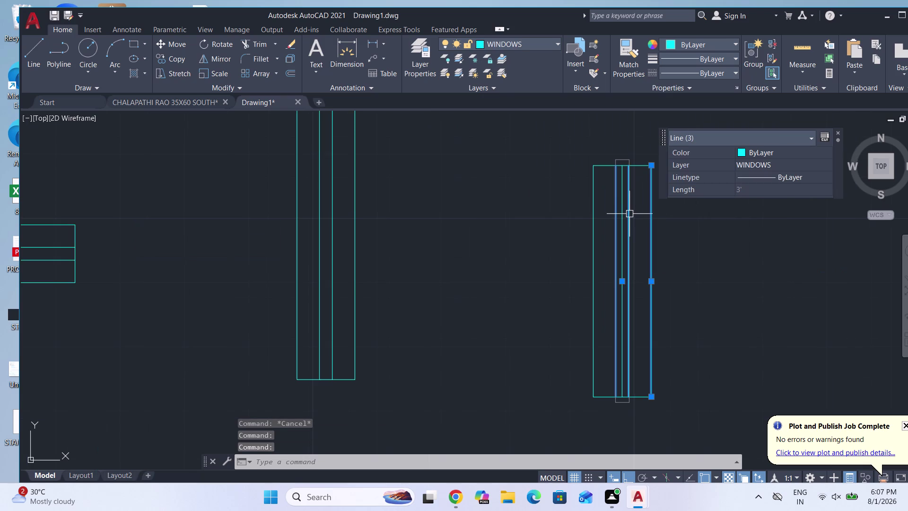
key(BackSpace)
key(Delete)
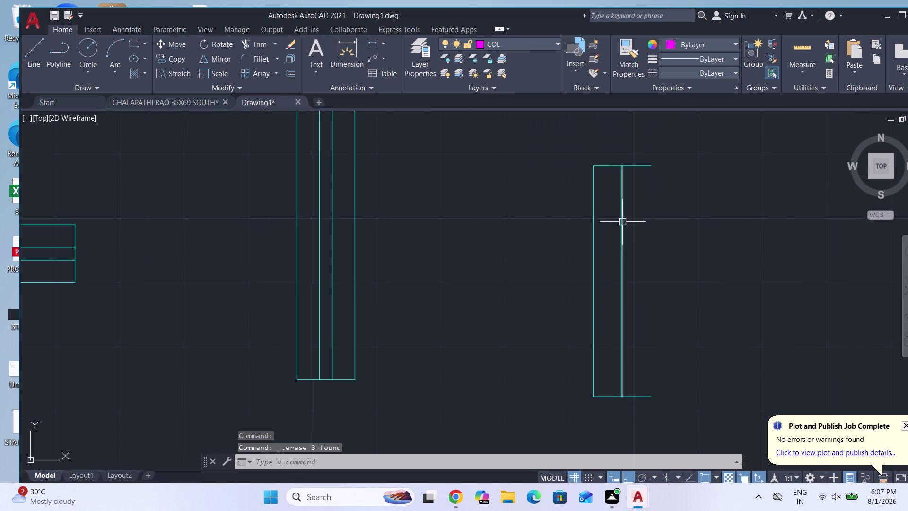
text(TR)
key(Return)
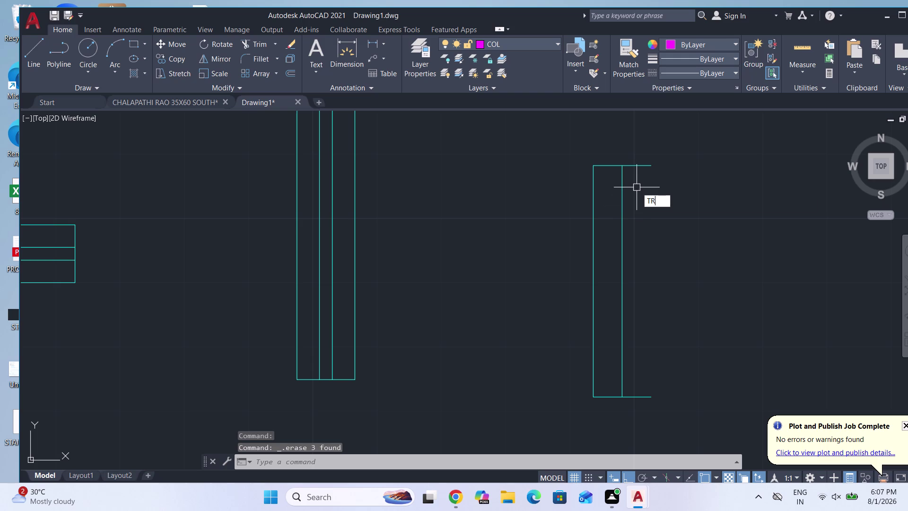
key(Return)
click(637, 167)
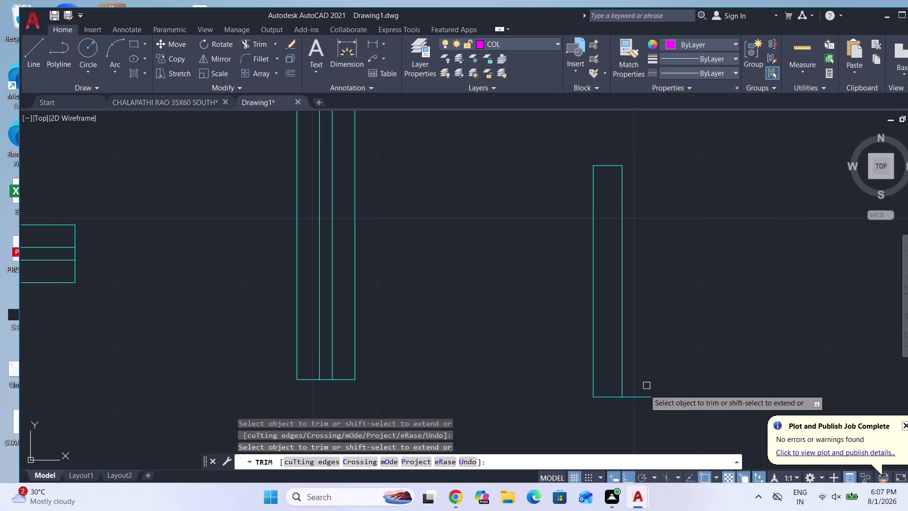
click(640, 396)
key(Escape)
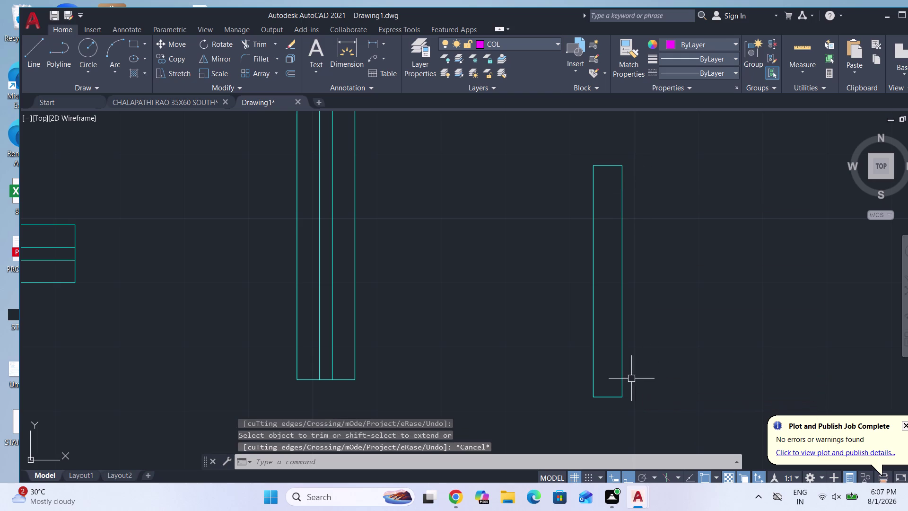
key(l)
key(Return)
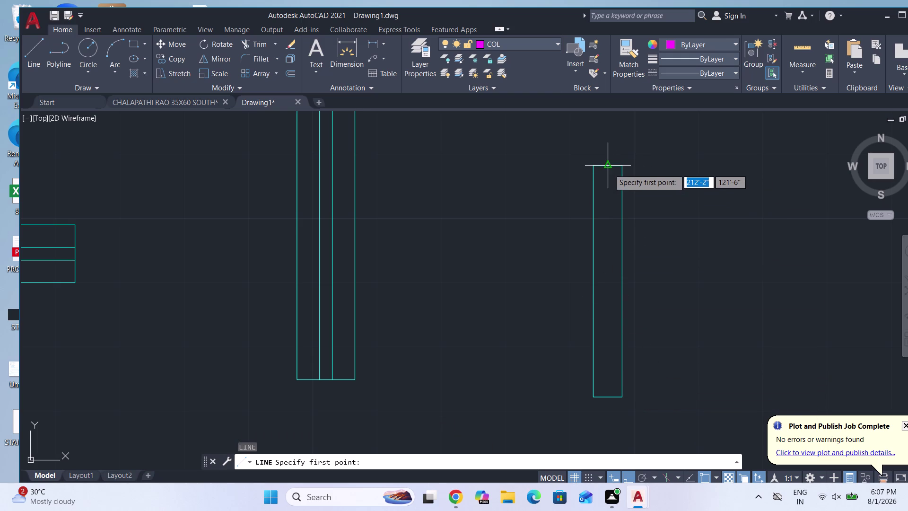
click(609, 169)
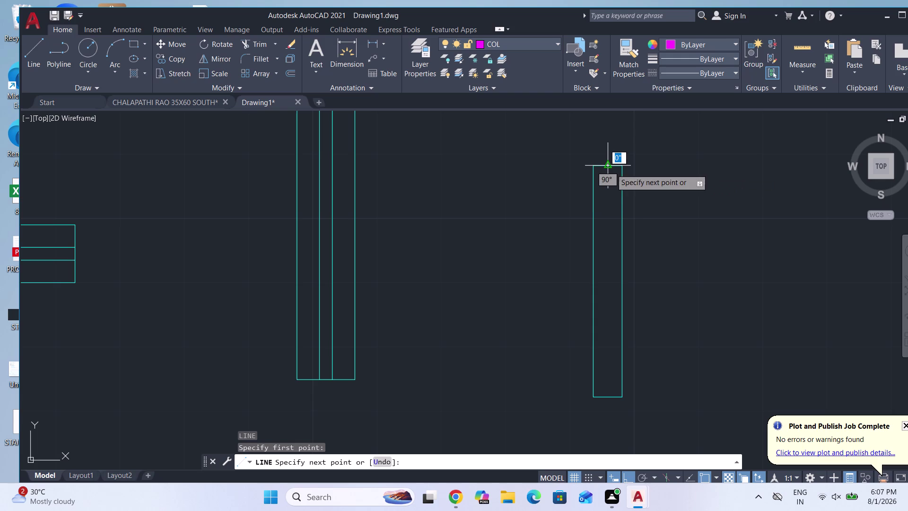
click(607, 398)
key(Escape)
key(Escape)
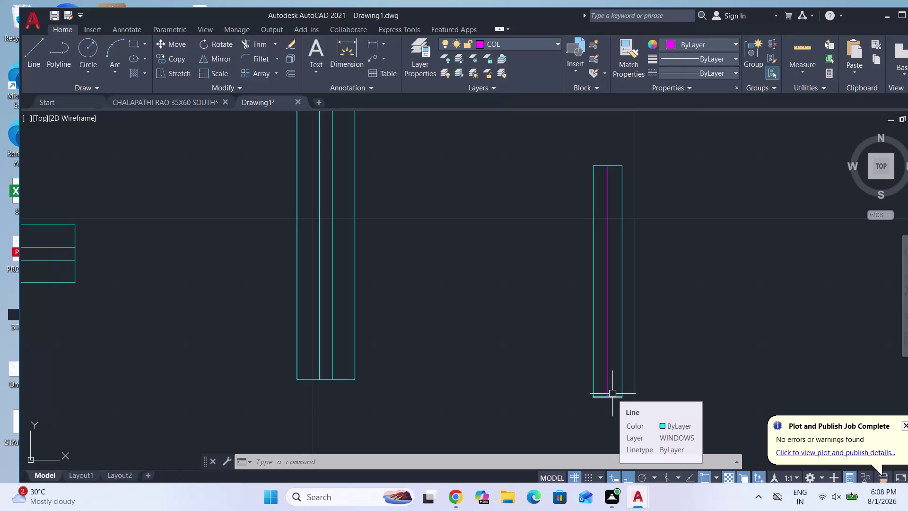
click(610, 339)
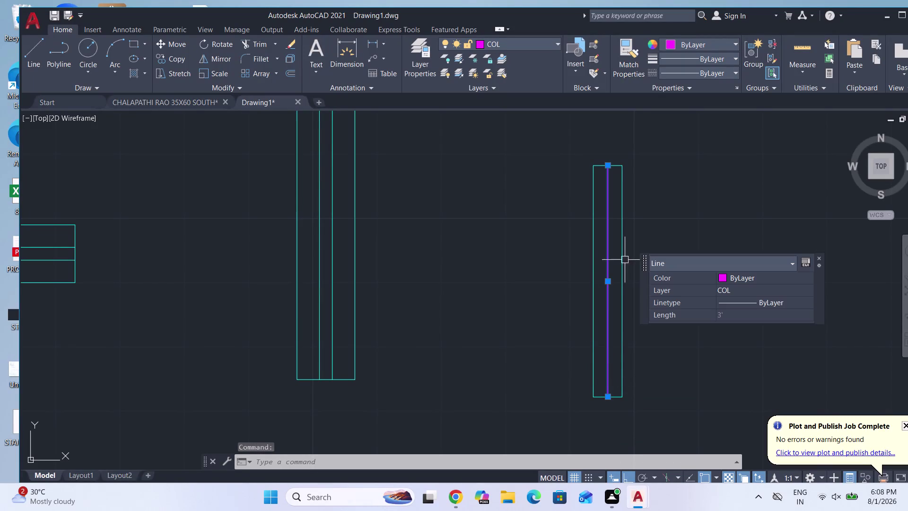
click(513, 43)
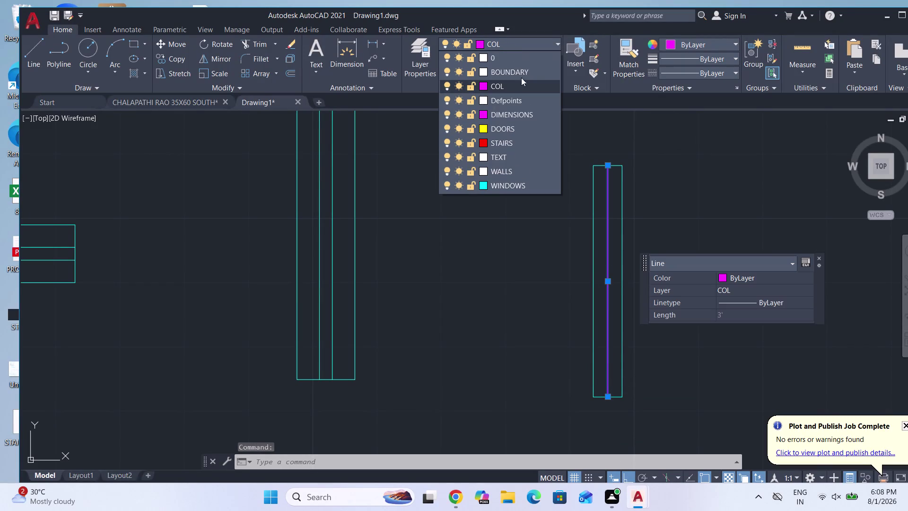
click(507, 187)
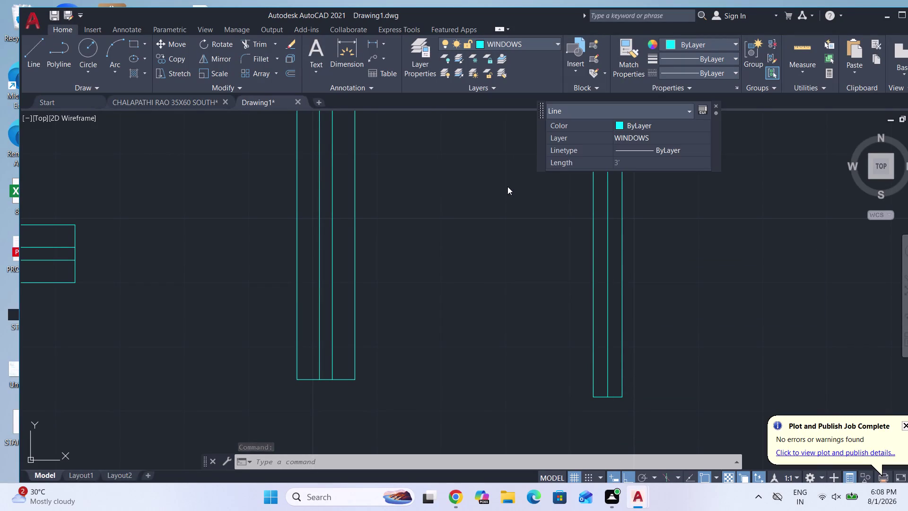
key(Escape)
key(Escape)
key(Escape)
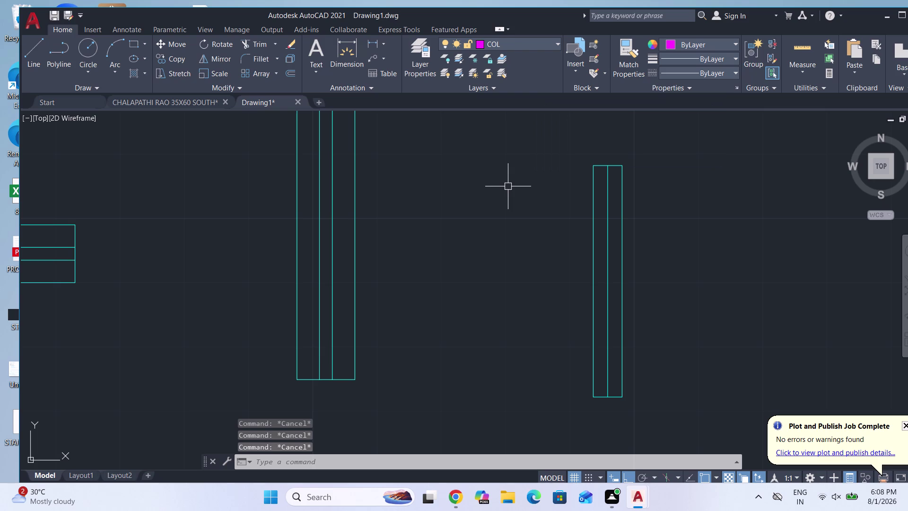
scroll(down, 3)
scroll(down, 3)
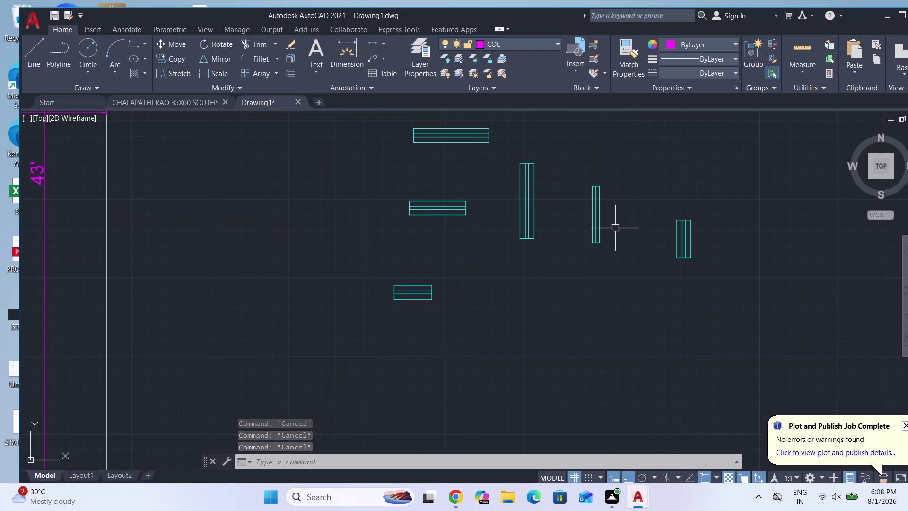
click(603, 256)
click(580, 175)
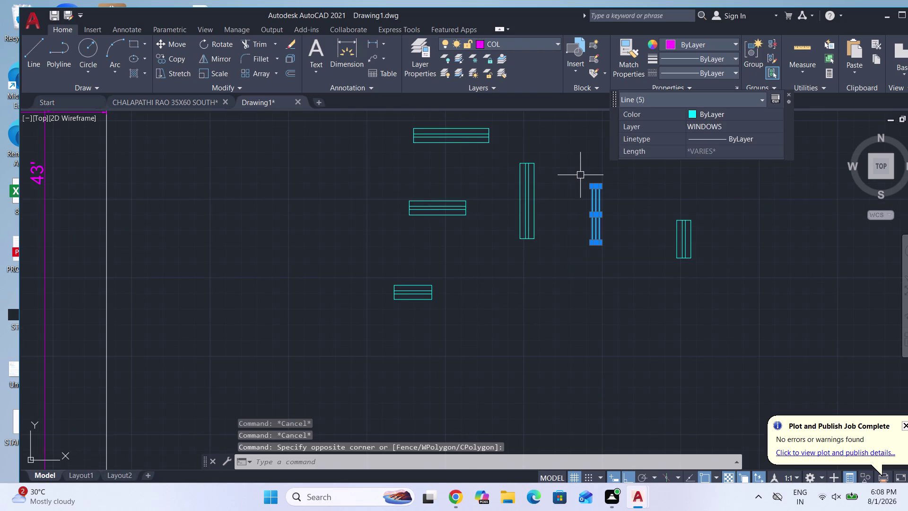
key(c)
key(Escape)
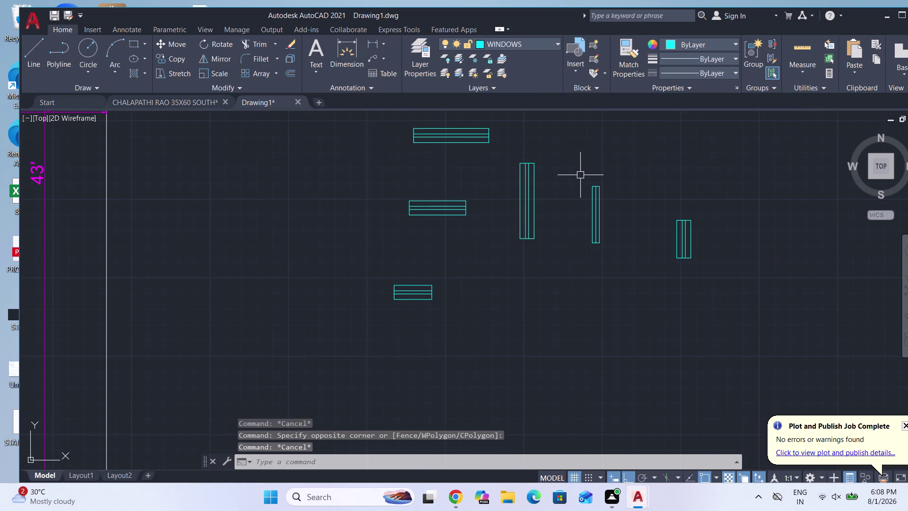
scroll(up, 3)
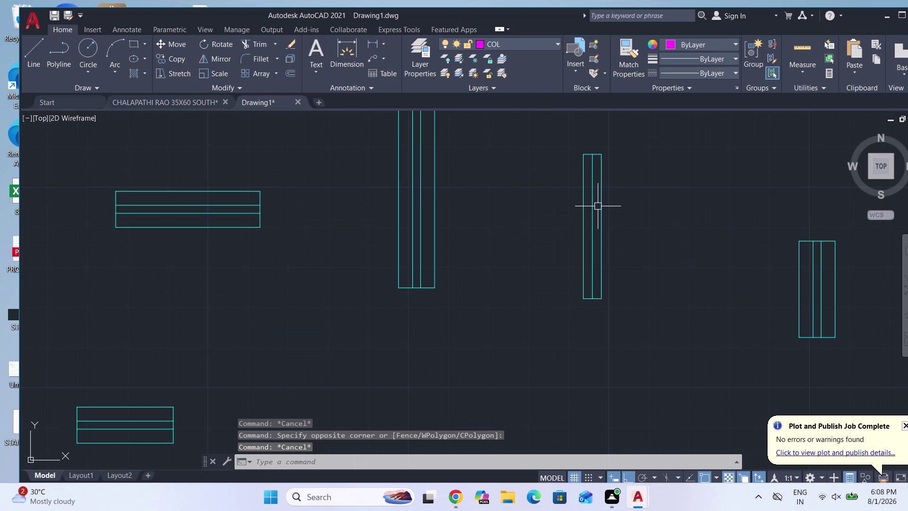
key(o)
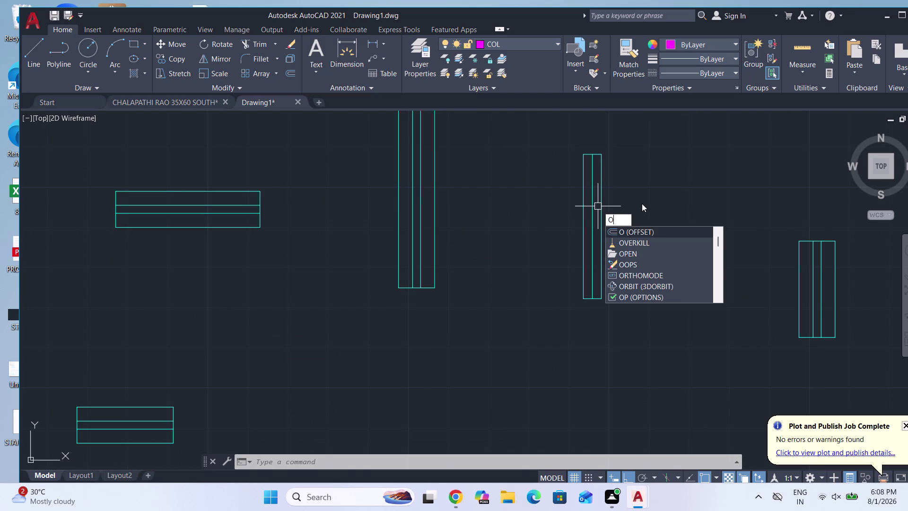
Offset the window lines 0.5" to each side.
key(Return)
text(0)
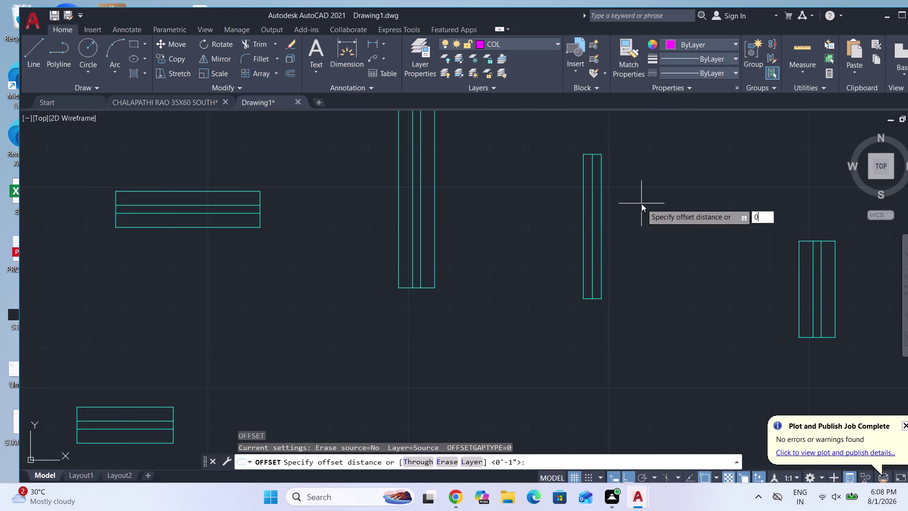
text(.5)
key(shift+quotedbl)
key(Return)
scroll(up, 3)
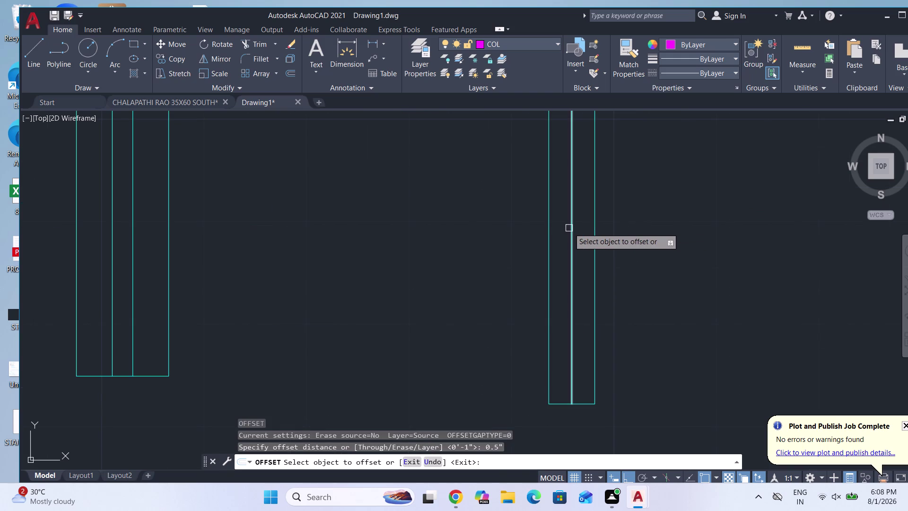
click(568, 228)
click(584, 228)
scroll(up, 3)
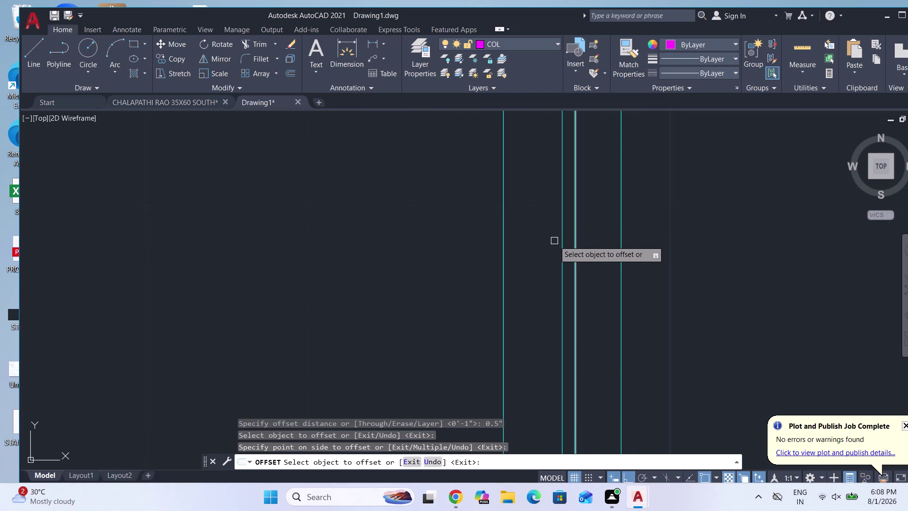
click(561, 237)
click(532, 239)
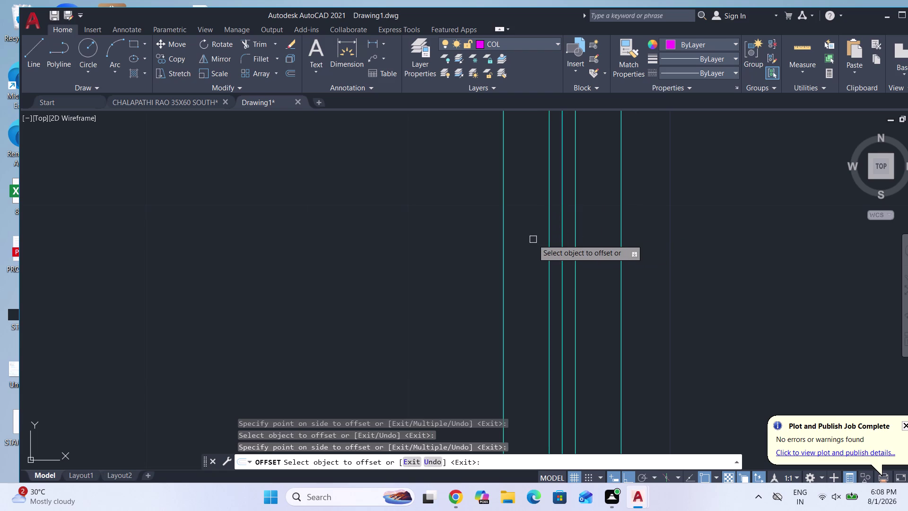
key(Escape)
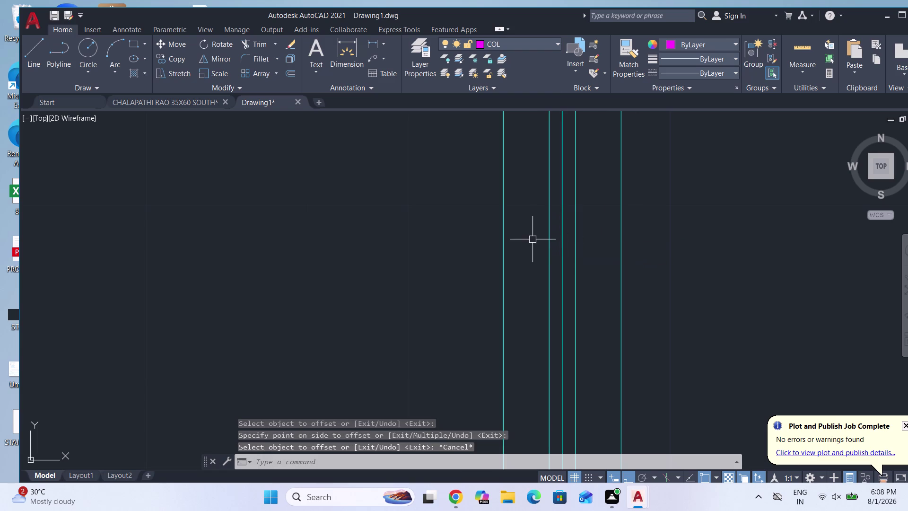
Erase the unwanted extra line and select the widened window's lines.
click(562, 243)
key(Delete)
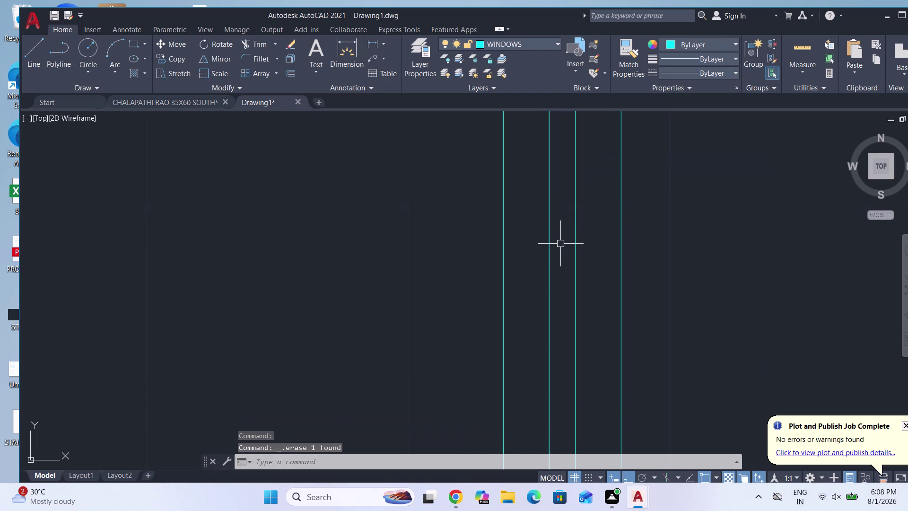
scroll(down, 3)
scroll(down, 3)
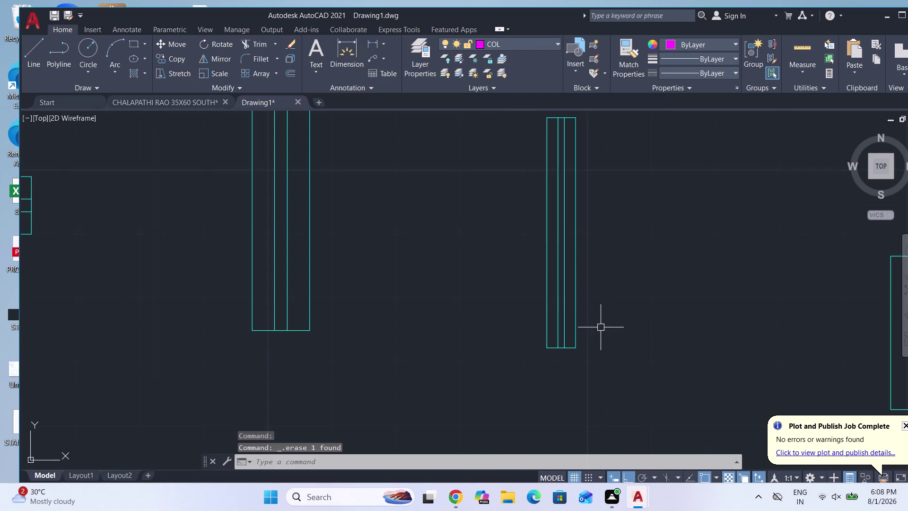
scroll(down, 3)
click(606, 381)
click(558, 181)
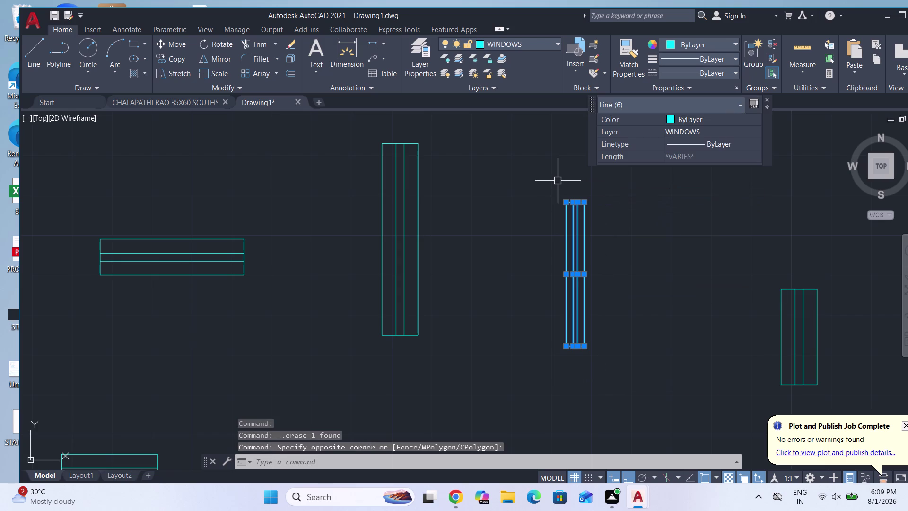
Combine the six widened window lines into one unnamed group.
key(g)
key(Return)
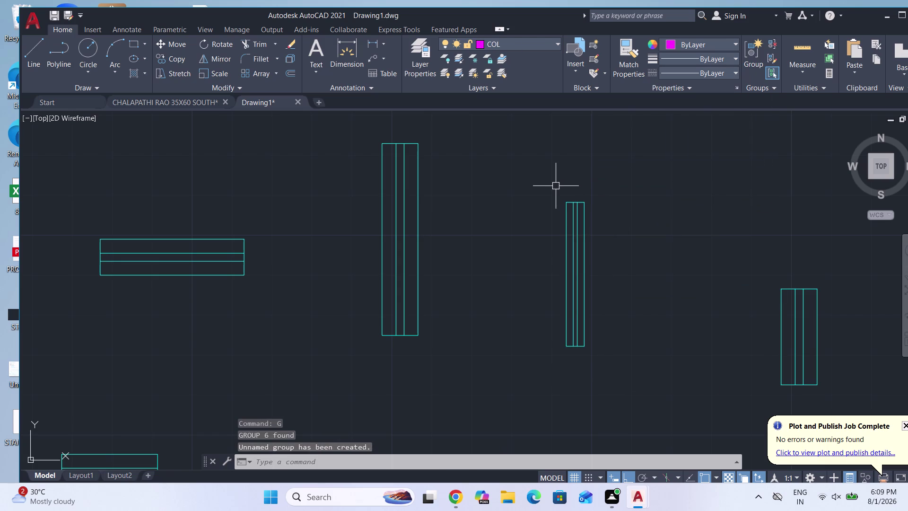
key(Escape)
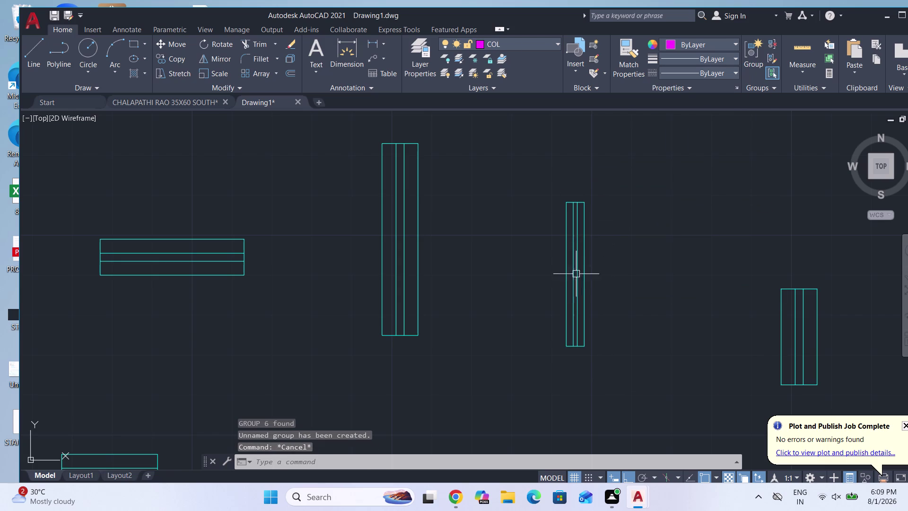
Select the grouped window symbol and start COPY with CO.
click(574, 282)
scroll(down, 3)
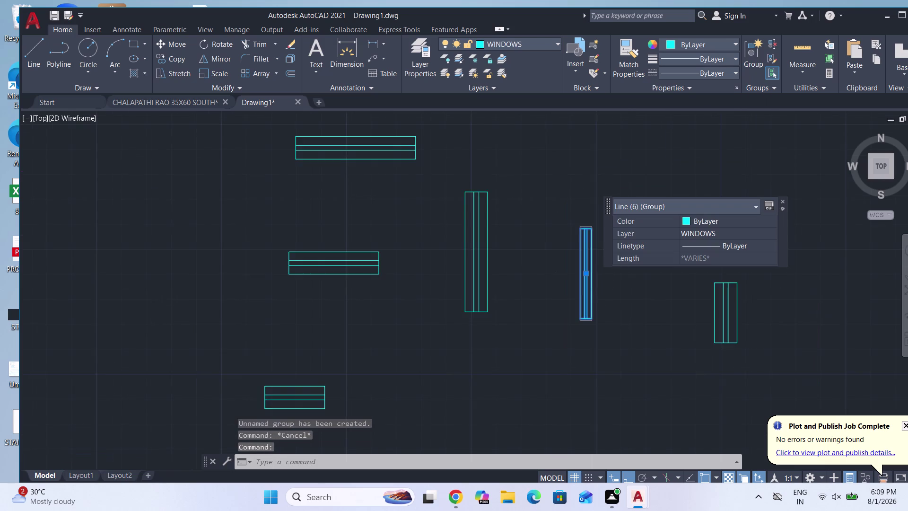
scroll(down, 3)
scroll(down, 3)
key(c)
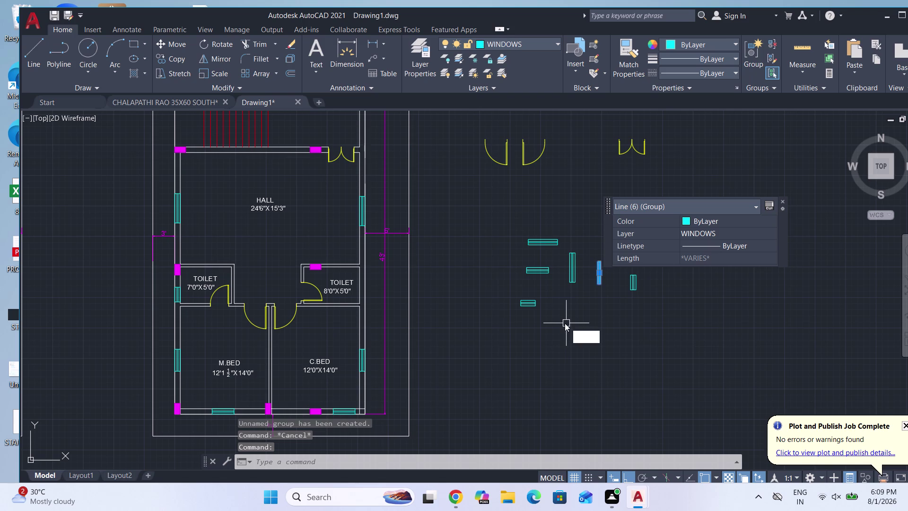
key(o)
key(Return)
scroll(up, 3)
scroll(up, 3)
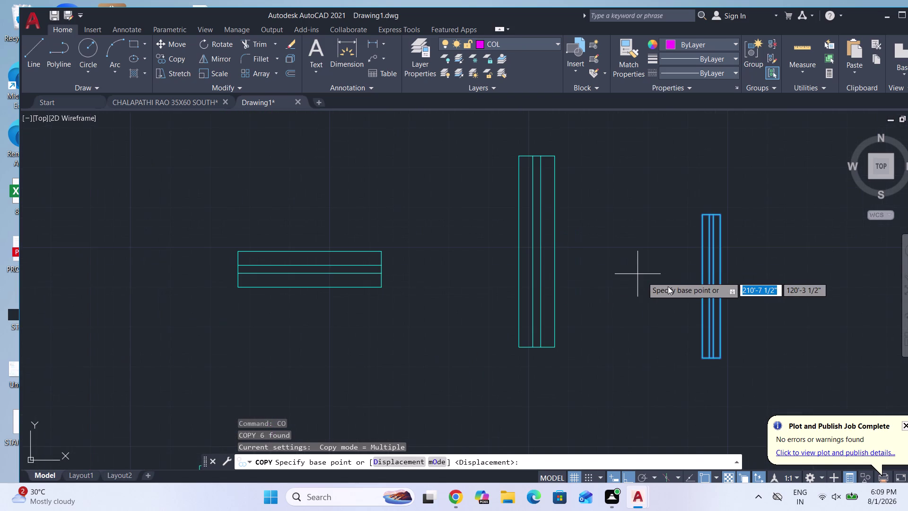
Copy the grouped window from its midpoint onto the left plan's right kitchen wall.
click(703, 286)
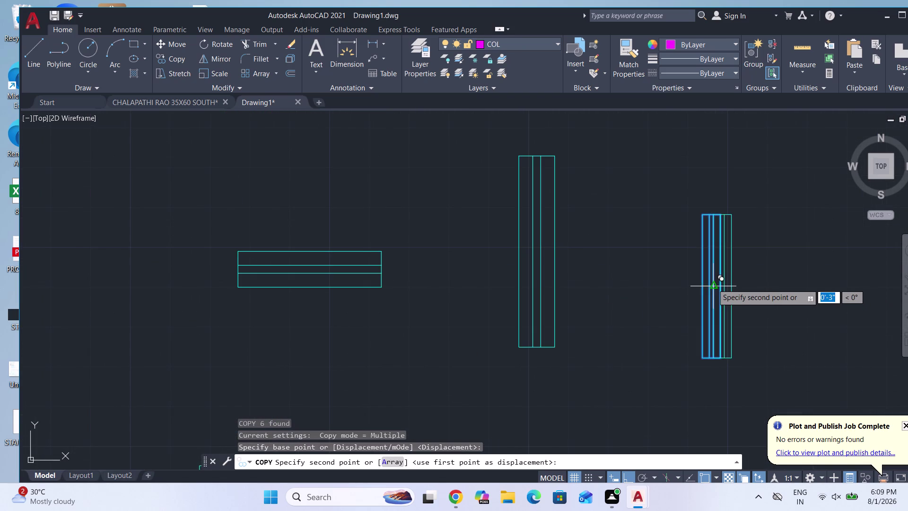
scroll(down, 3)
scroll(down, 3)
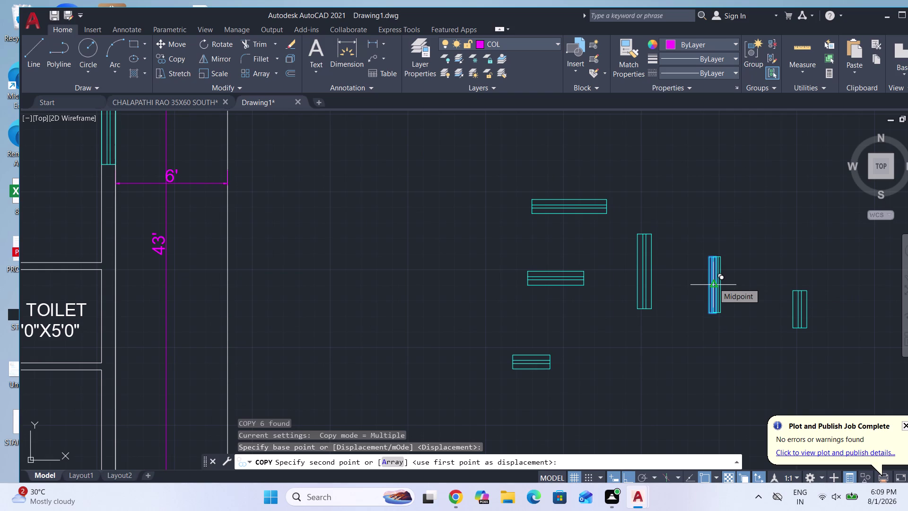
scroll(down, 3)
scroll(down, 3)
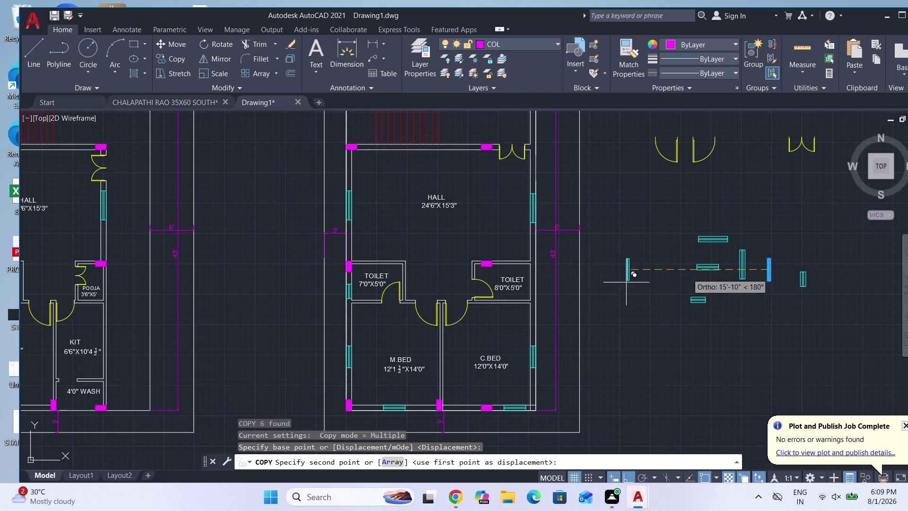
scroll(down, 3)
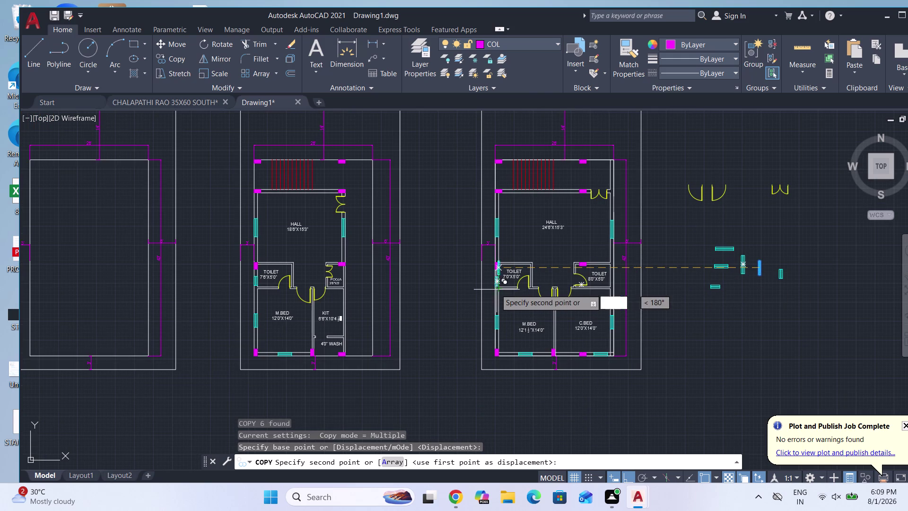
scroll(up, 3)
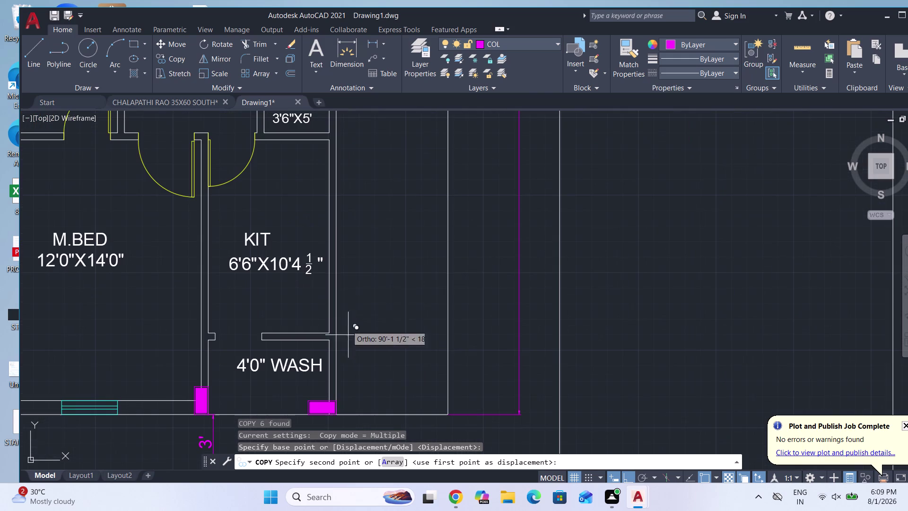
click(328, 236)
scroll(down, 3)
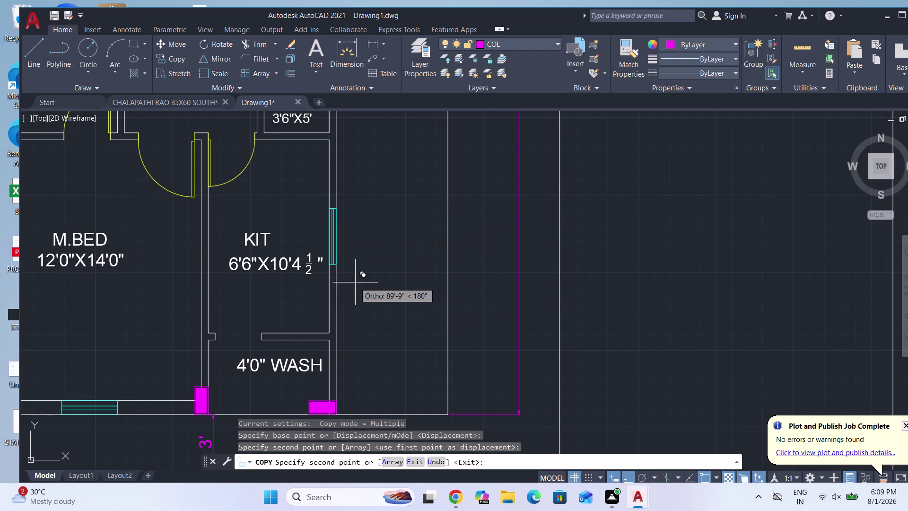
scroll(down, 3)
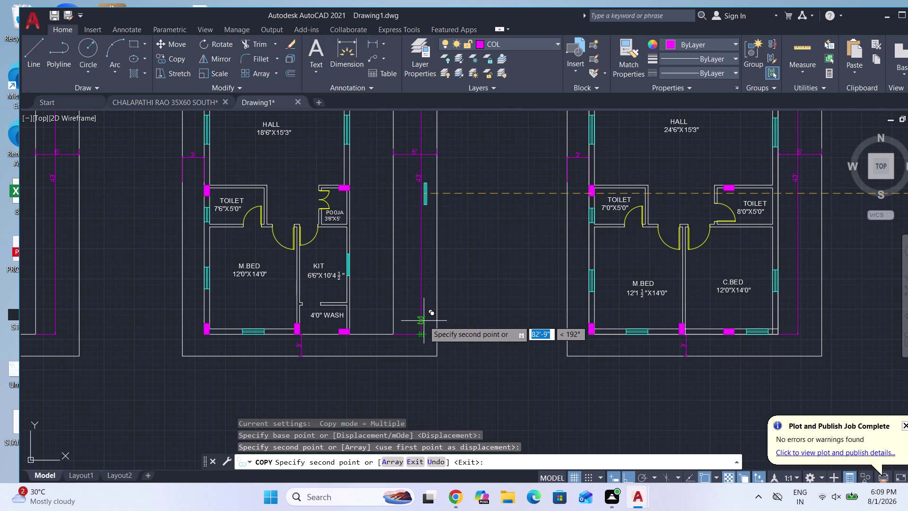
scroll(down, 3)
scroll(down, 3)
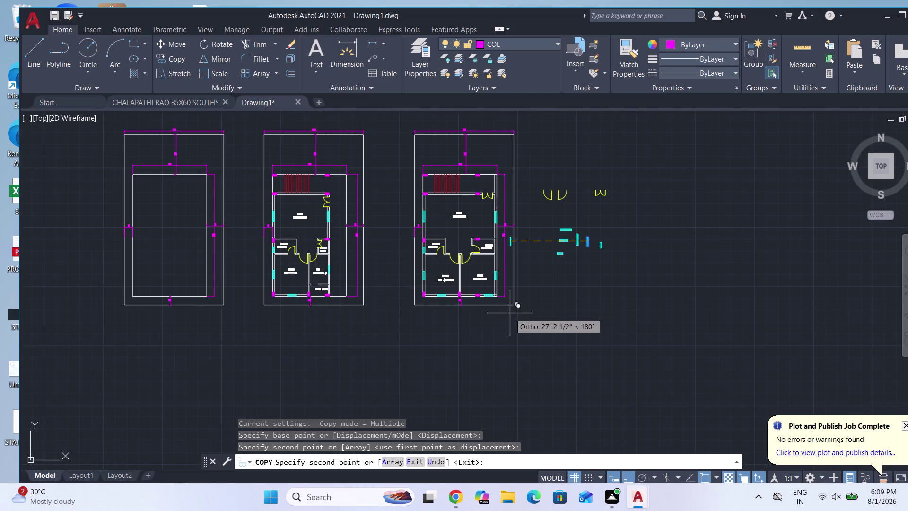